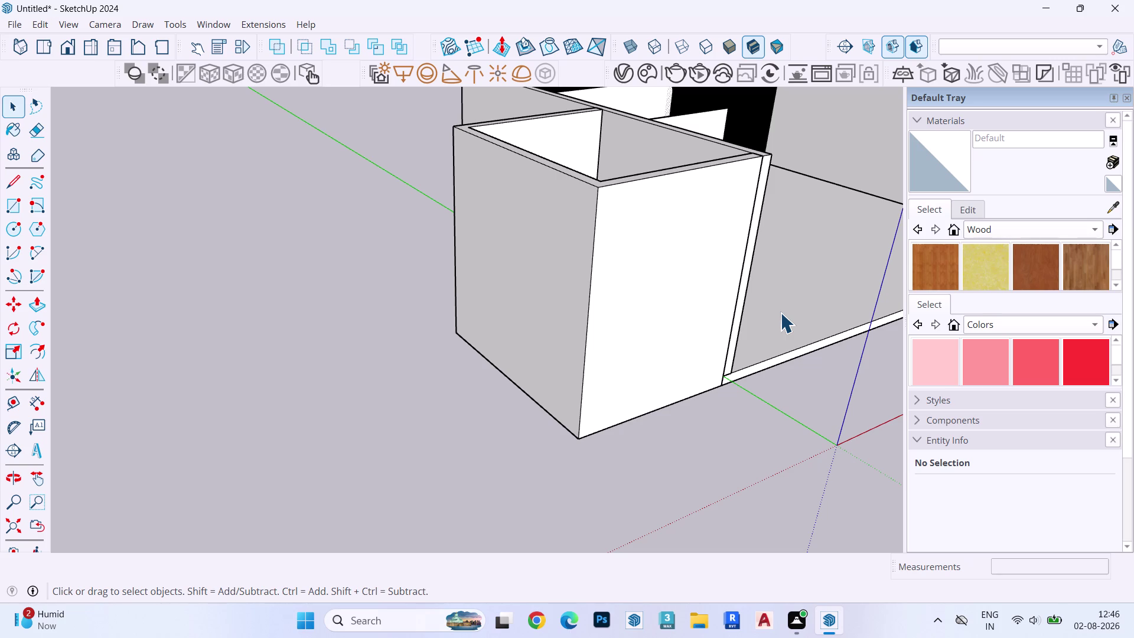
Draw a rectangle across the top of the small side room.
scroll(up, 3)
scroll(down, 3)
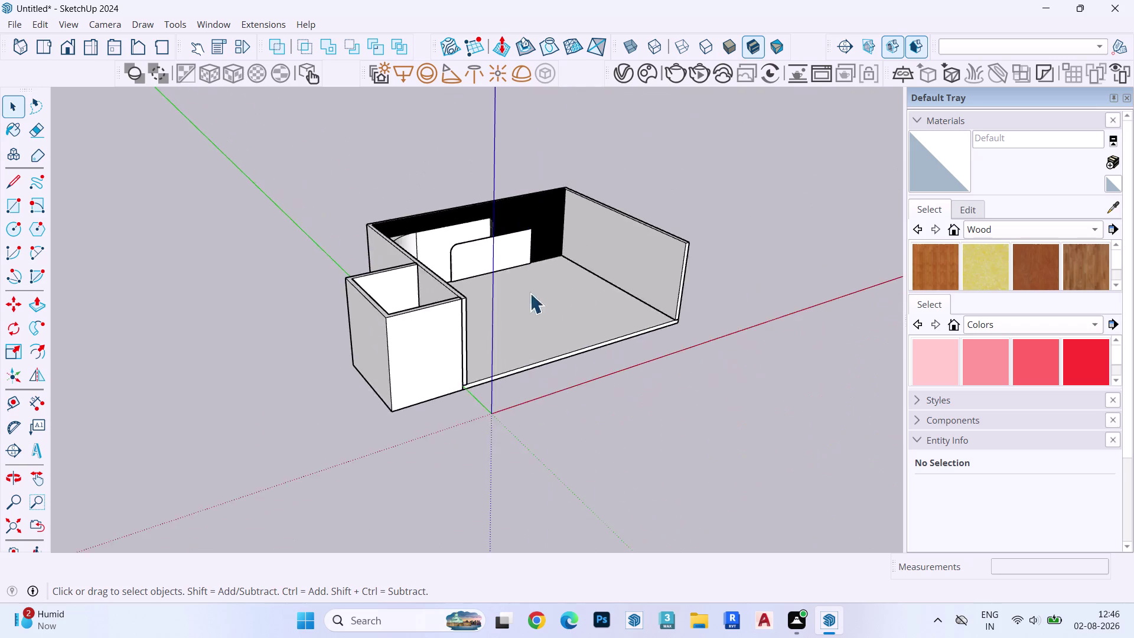
middle_drag(534, 292, 283, 372)
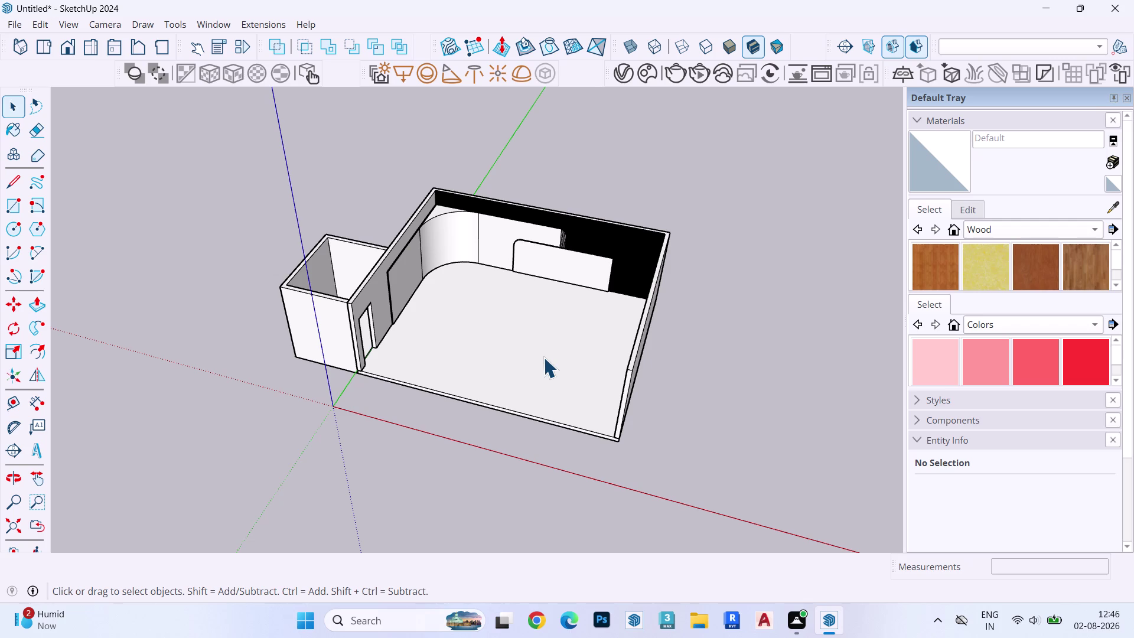
scroll(up, 3)
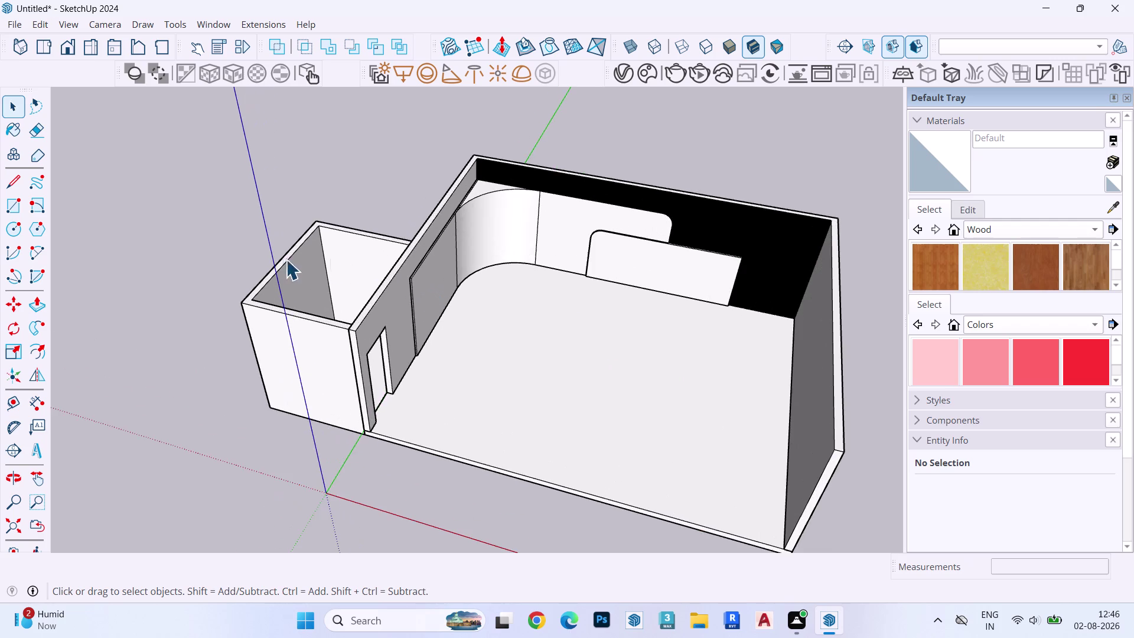
middle_drag(332, 310, 556, 637)
scroll(up, 3)
key(r)
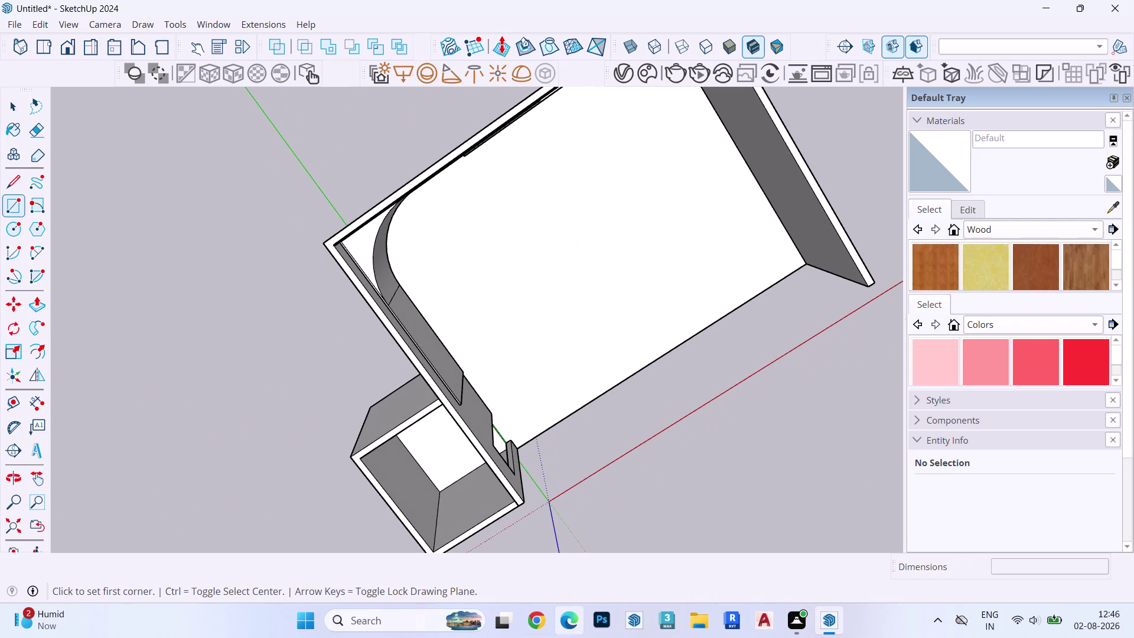
scroll(up, 3)
click(379, 463)
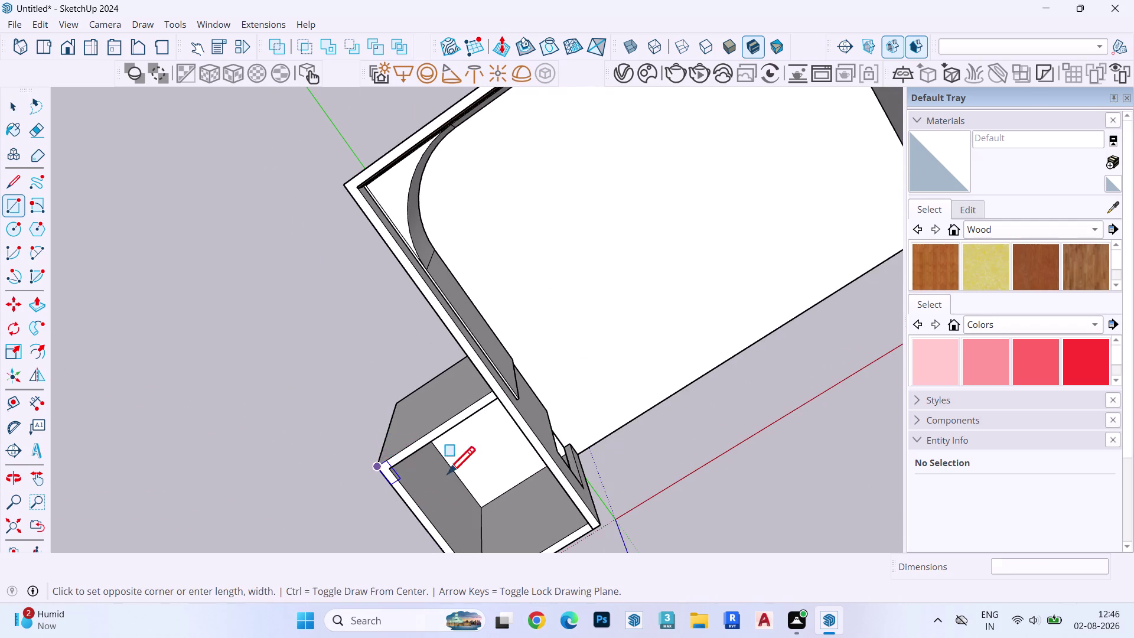
middle_drag(577, 489, 167, 53)
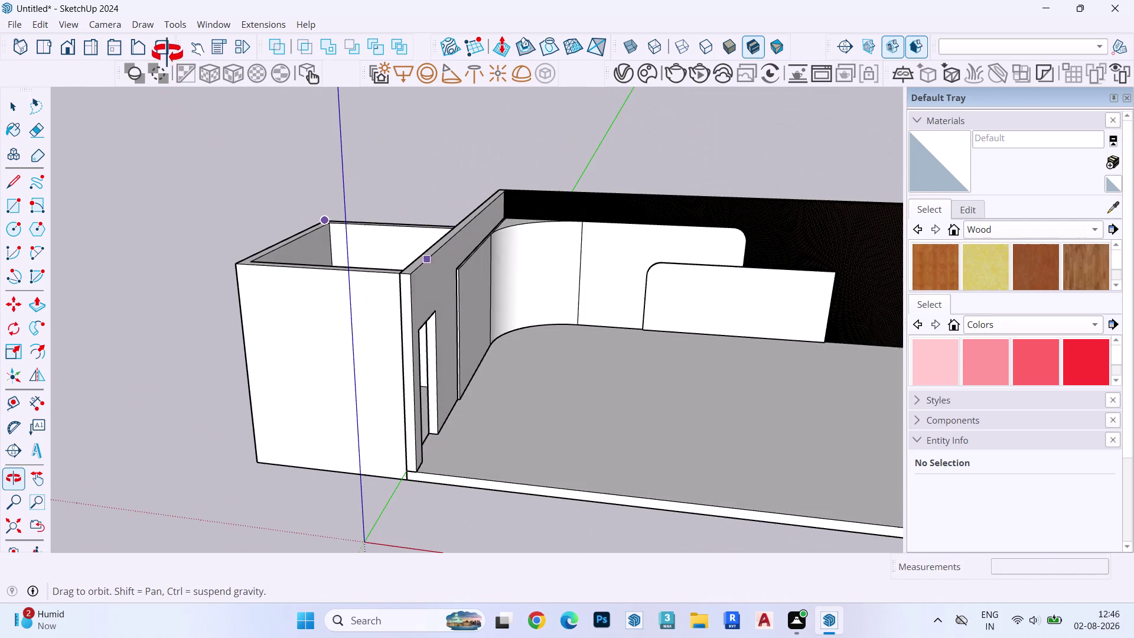
middle_drag(167, 53, 167, 55)
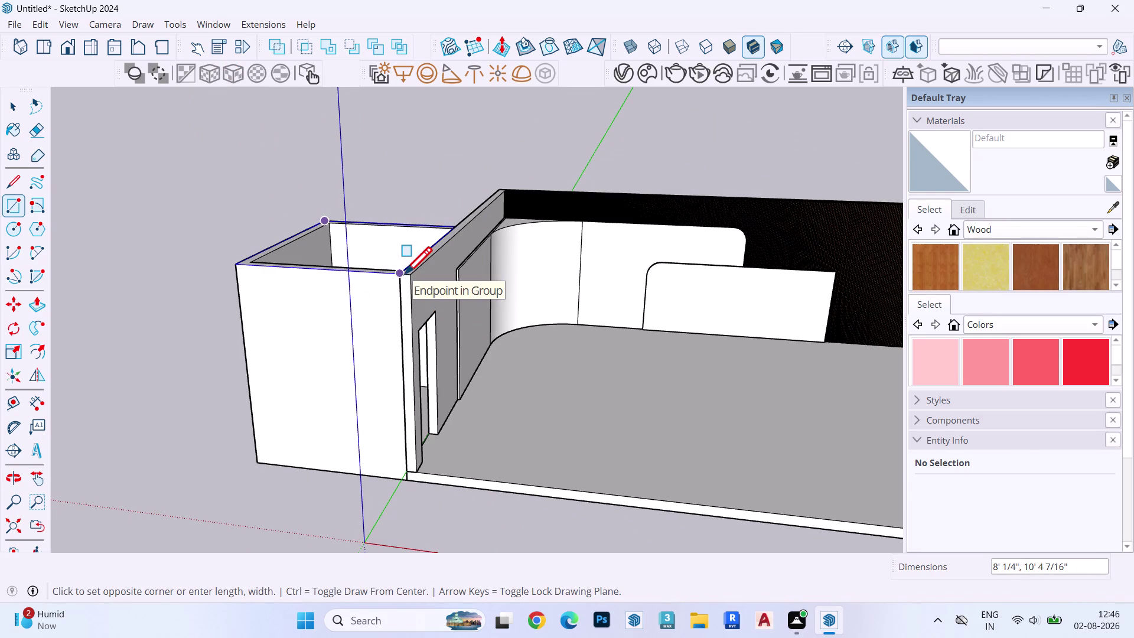
click(404, 273)
Push/Pull the rectangle up 6" into a solid slab.
key(space)
double_click(339, 244)
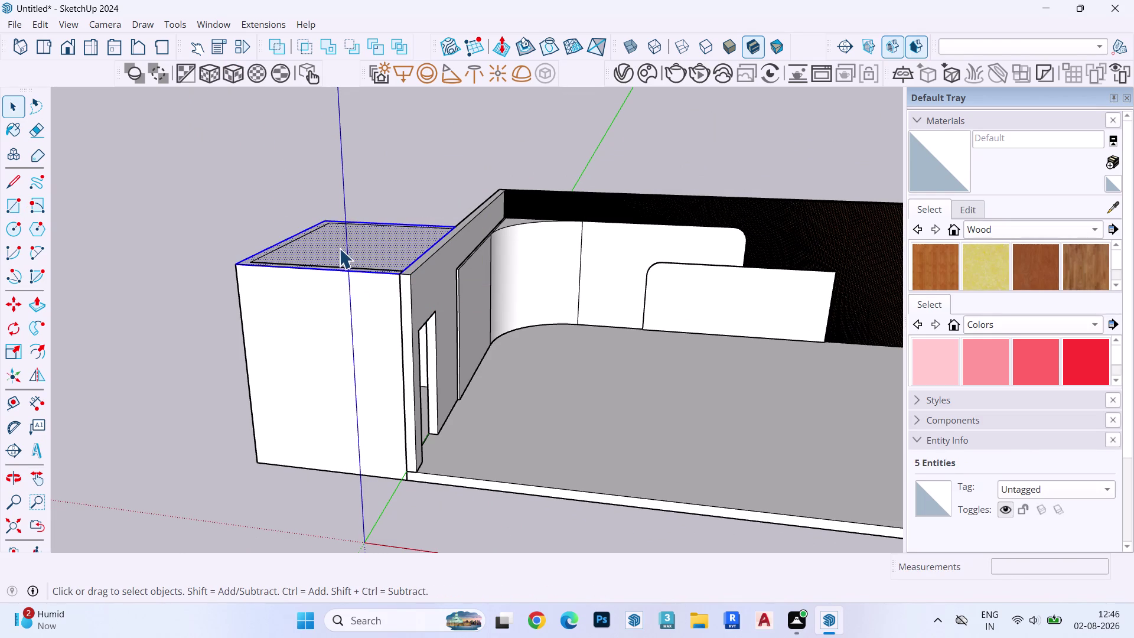
key(n)
double_click(339, 249)
key(p)
click(339, 249)
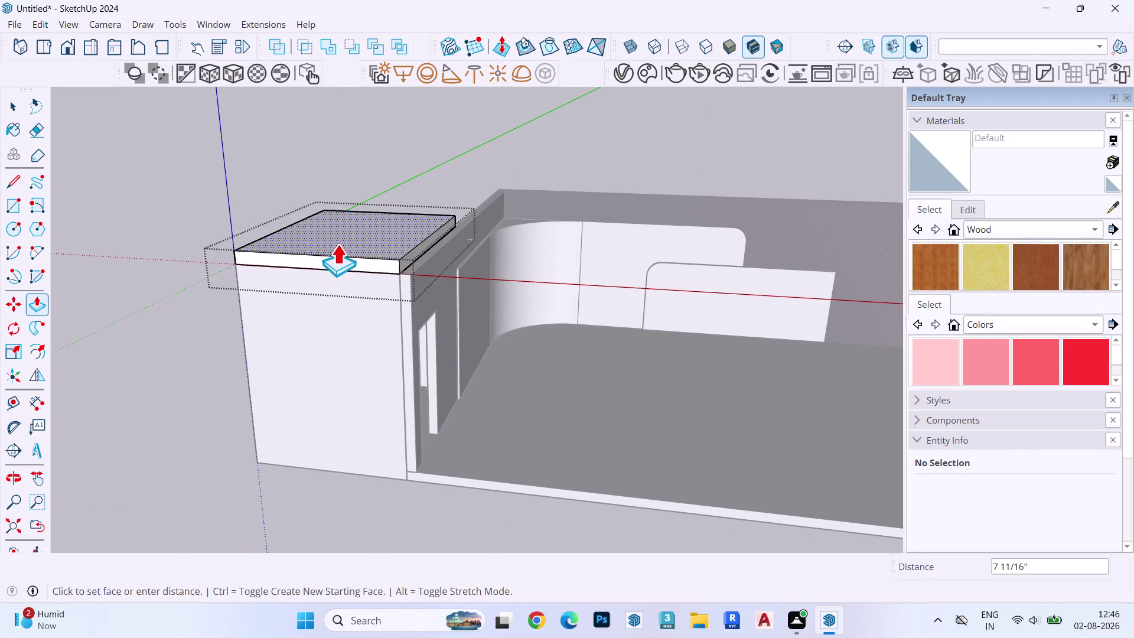
text(6")
key(Return)
key(space)
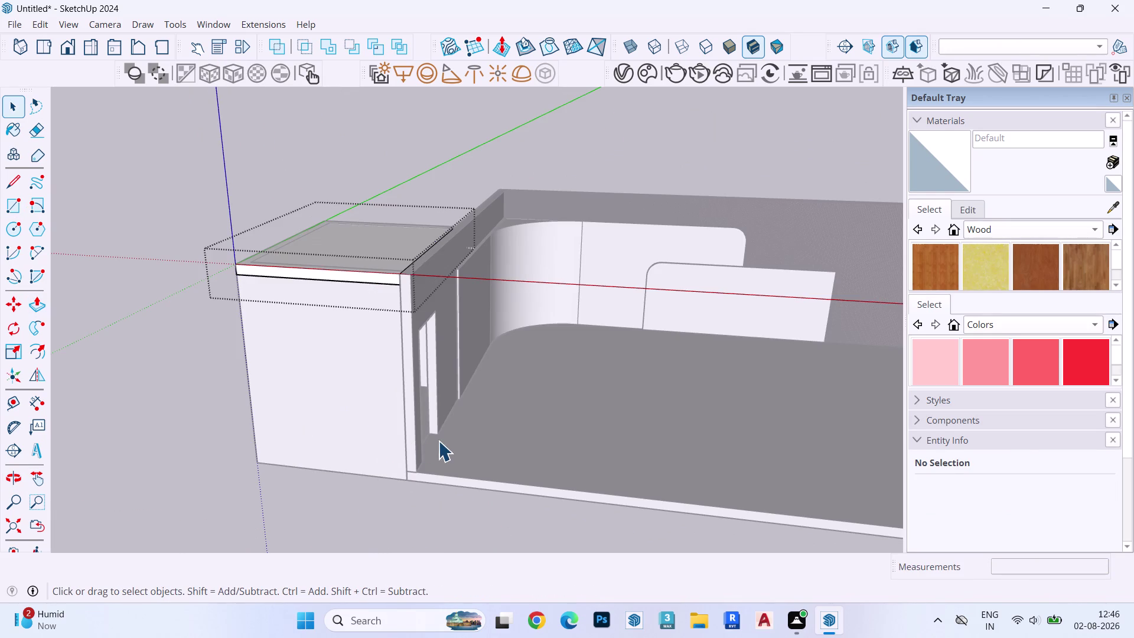
key(Escape)
Inspect the new slab up close, undo the last change and group the slab.
scroll(down, 3)
middle_drag(505, 365, 516, 513)
scroll(up, 3)
scroll(down, 3)
scroll(up, 3)
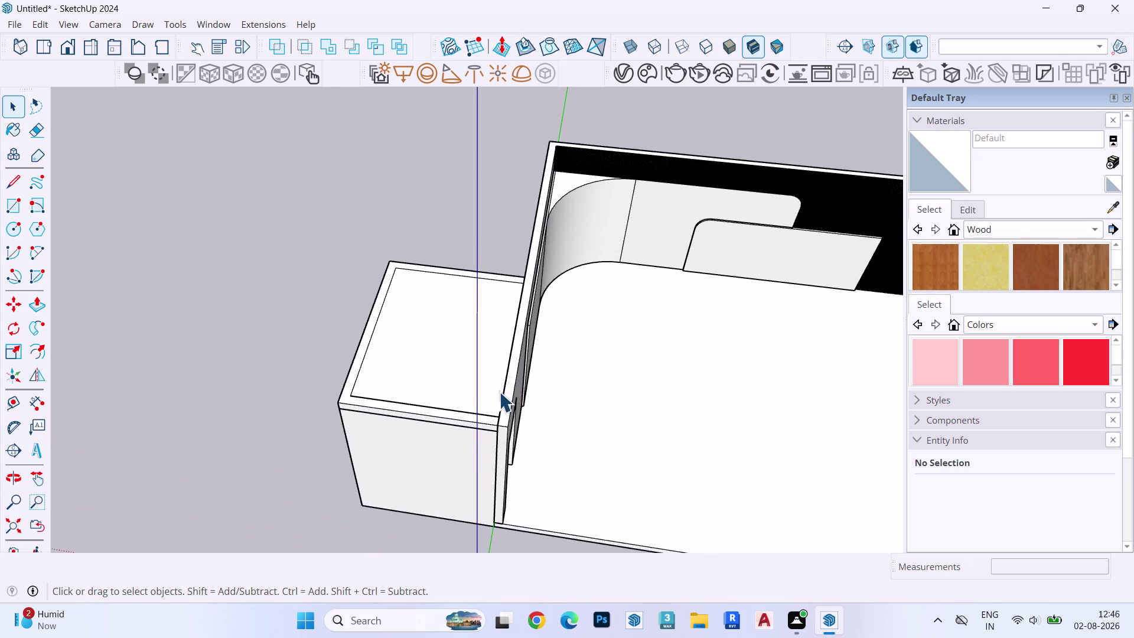
scroll(up, 3)
middle_drag(482, 424, 321, 268)
scroll(up, 3)
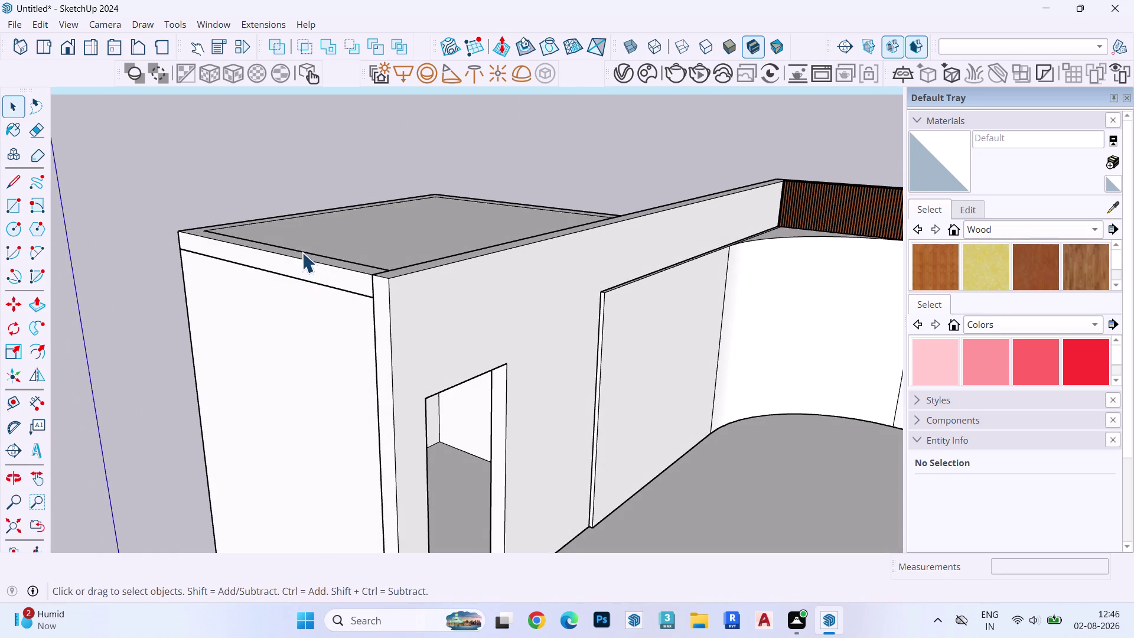
key(ctrl+z)
key(Escape)
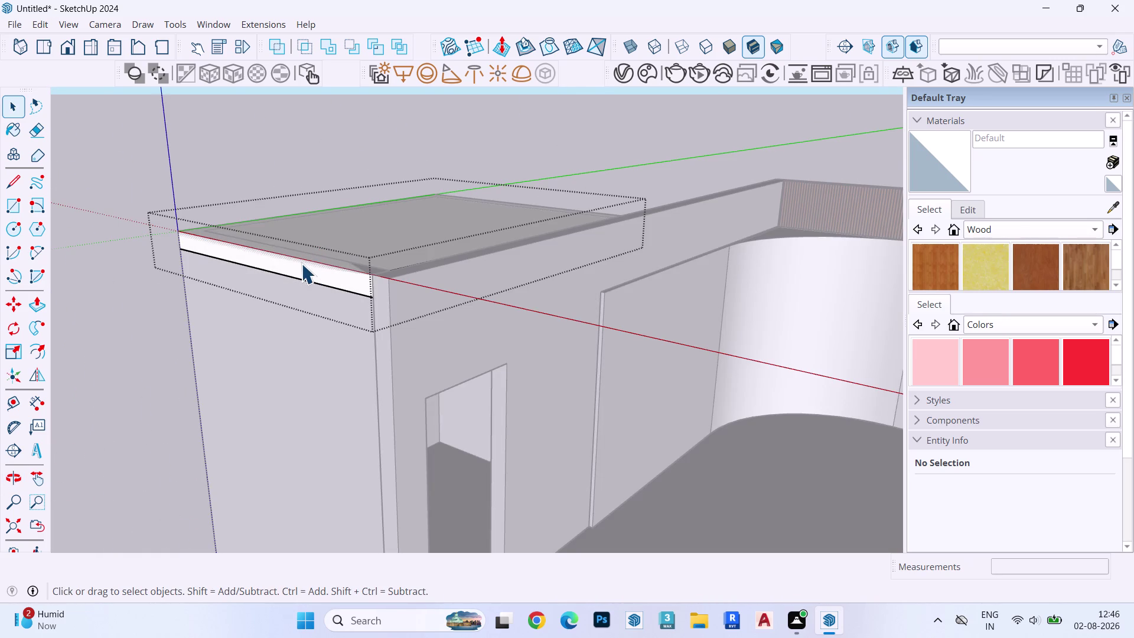
Move the slab group along a locked direction into its new position.
key(space)
click(302, 263)
key(m)
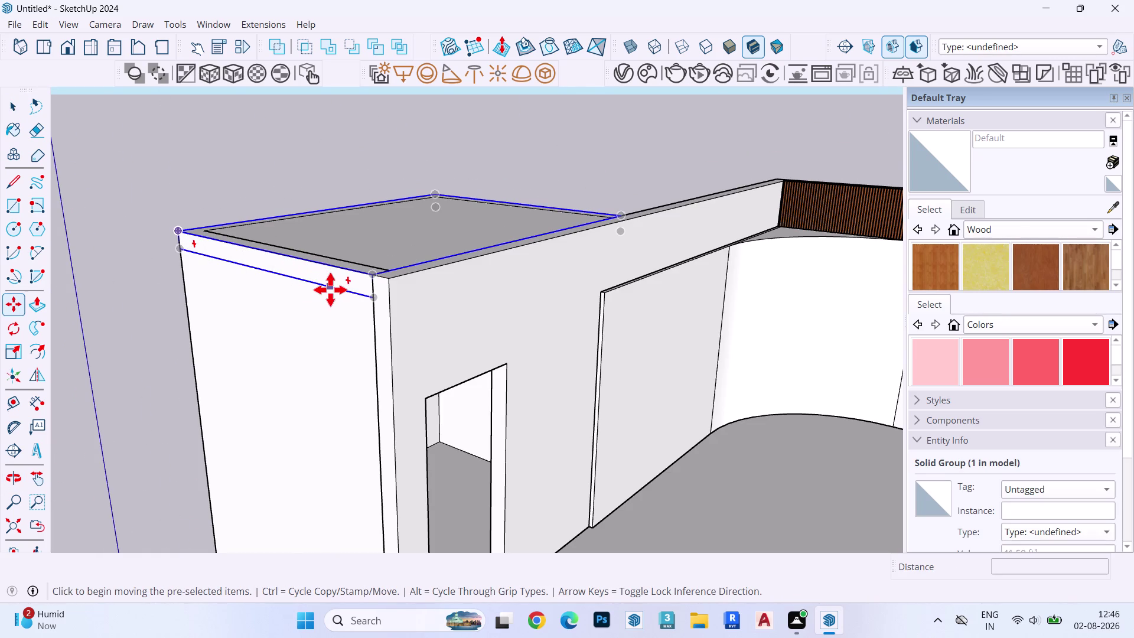
click(330, 289)
key(Up)
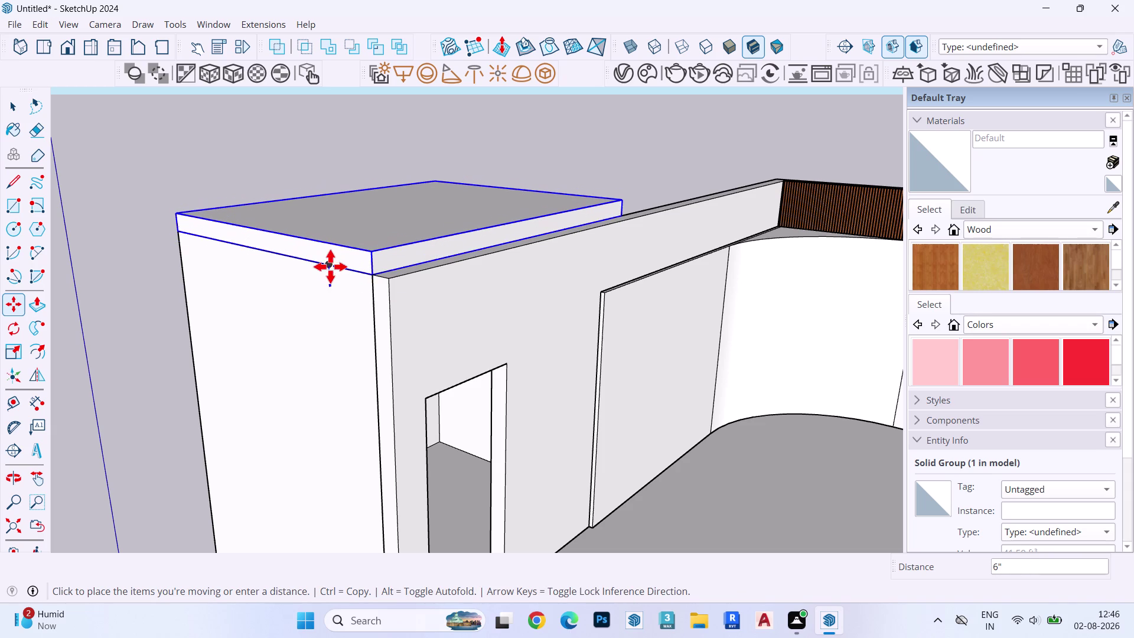
click(331, 268)
key(space)
click(410, 255)
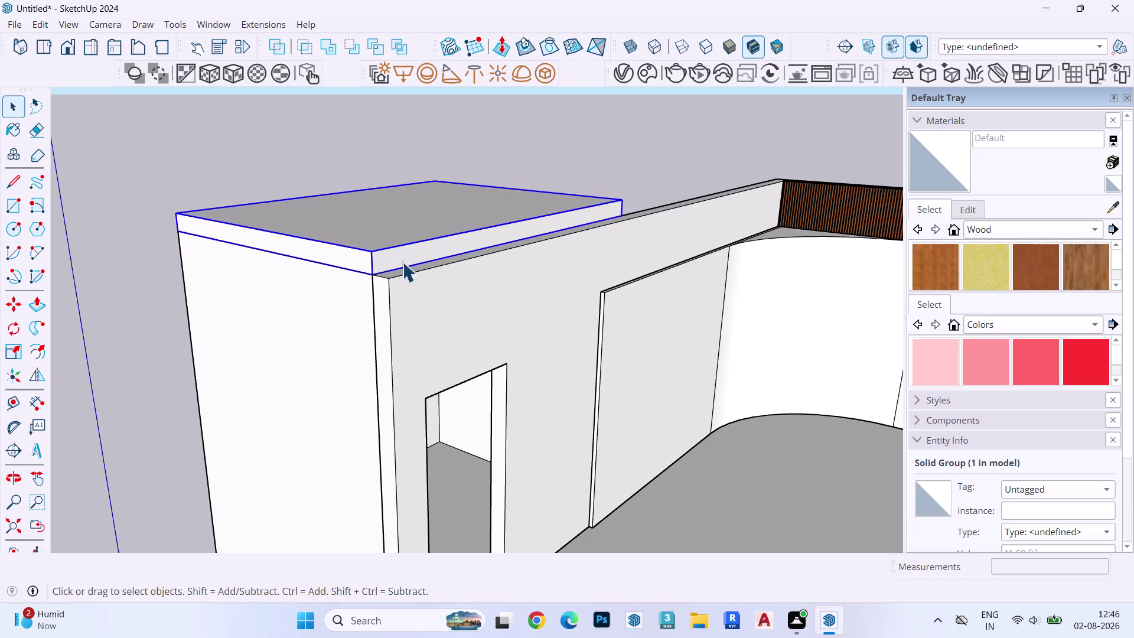
middle_drag(388, 283, 417, 473)
Draw a rectangle across the top of the main bedroom.
key(r)
scroll(up, 3)
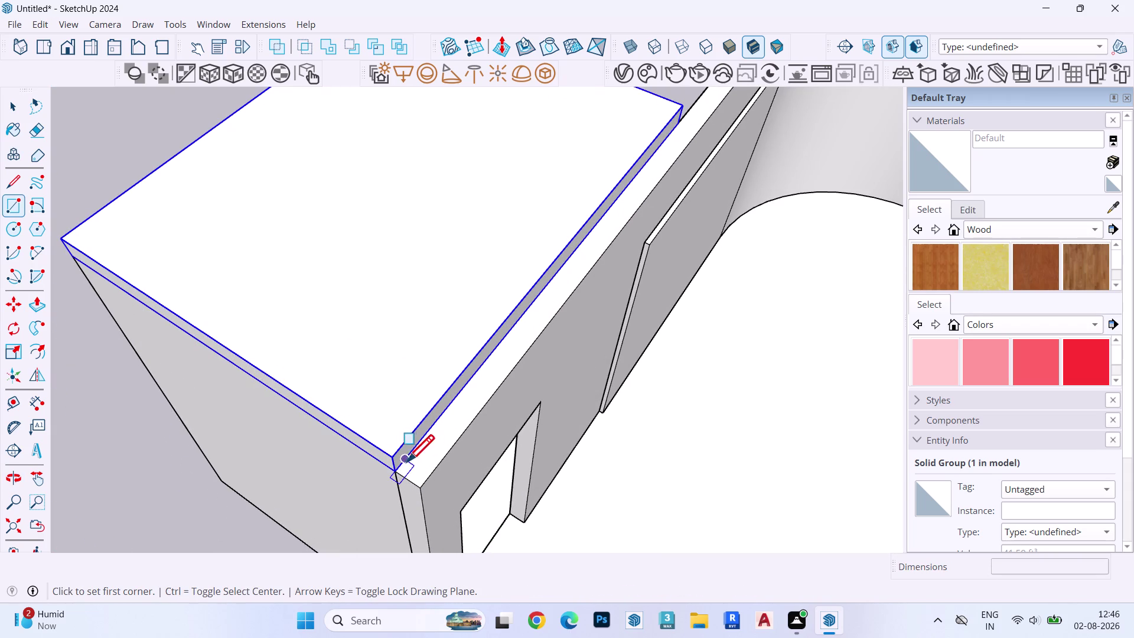
click(399, 466)
scroll(down, 3)
scroll(up, 3)
scroll(down, 3)
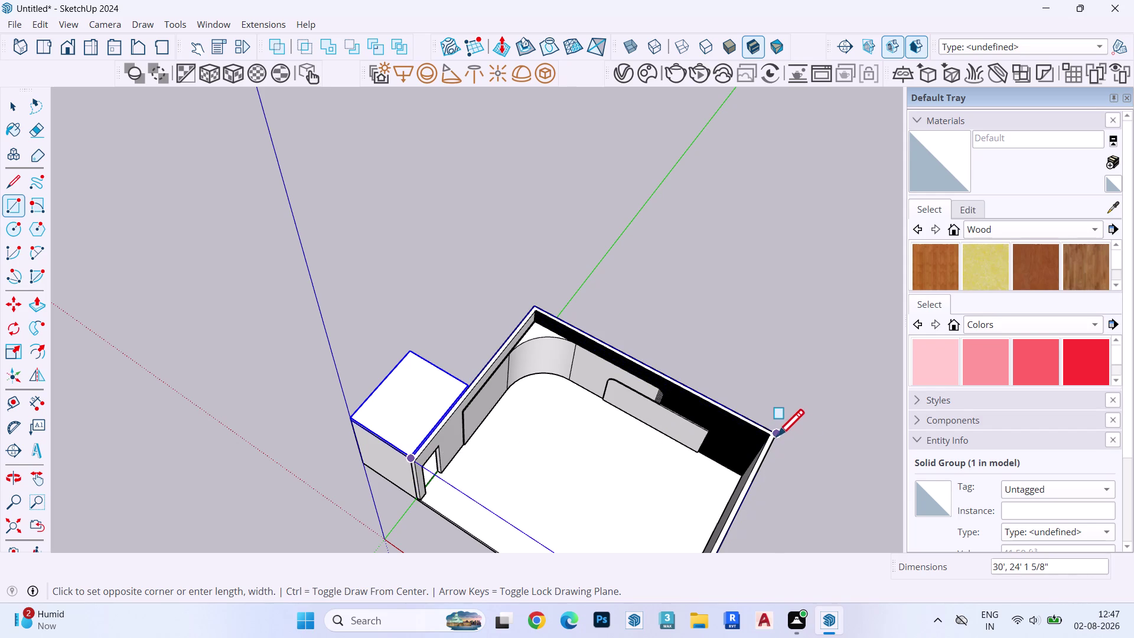
click(776, 434)
Push/Pull the rectangle into a thin roof slab.
key(space)
double_click(657, 450)
key(p)
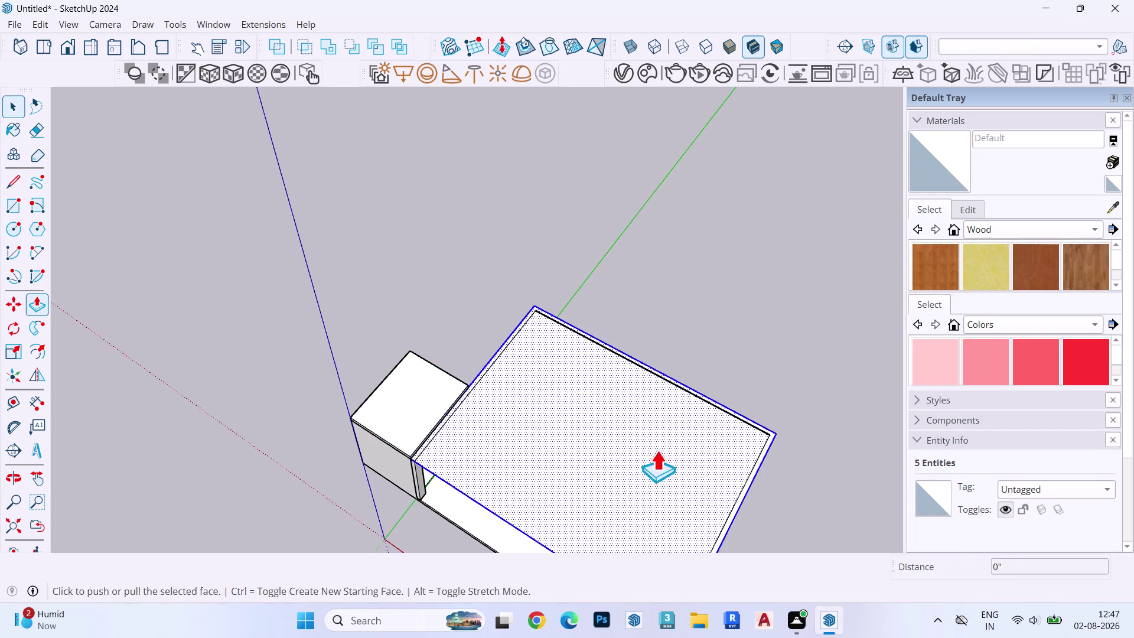
click(656, 450)
click(386, 429)
key(space)
key(Escape)
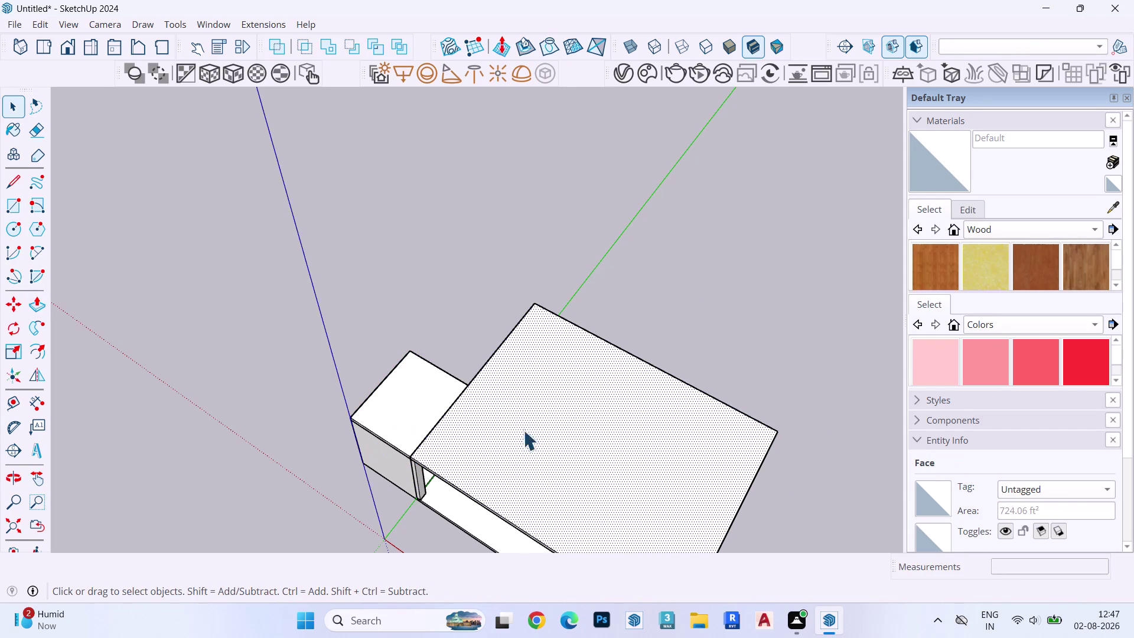
Select the entire roof slab and make it a group.
triple_click(561, 430)
triple_click(562, 429)
click(562, 430)
key(n)
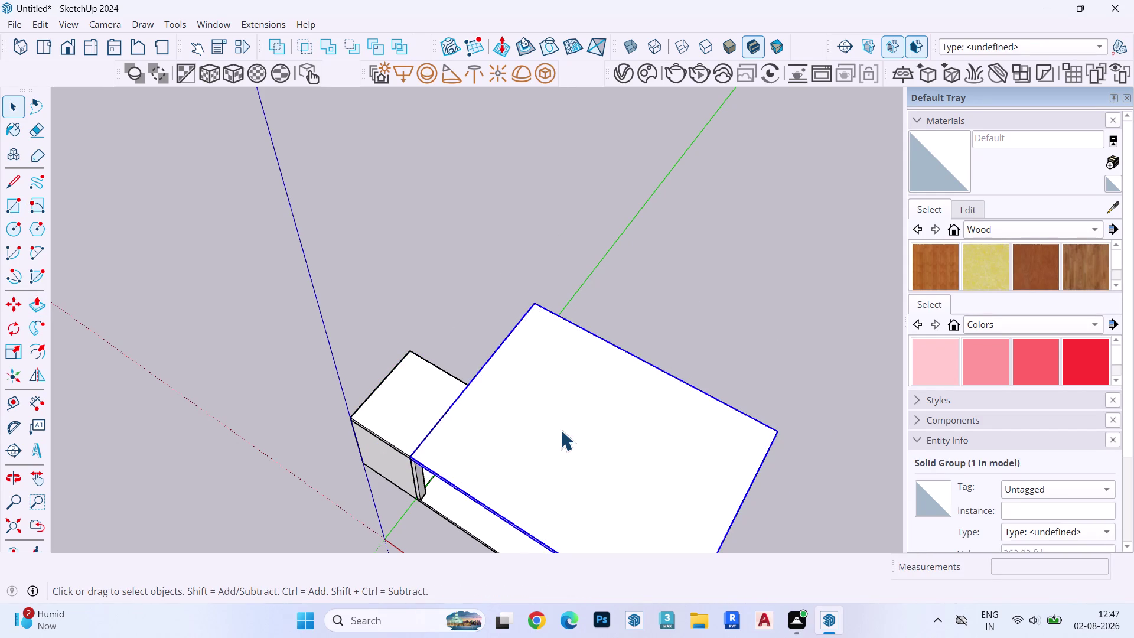
key(Escape)
Orbit around the roofed room to inspect it from the front and below.
middle_drag(559, 428, 690, 161)
key(Escape)
scroll(up, 3)
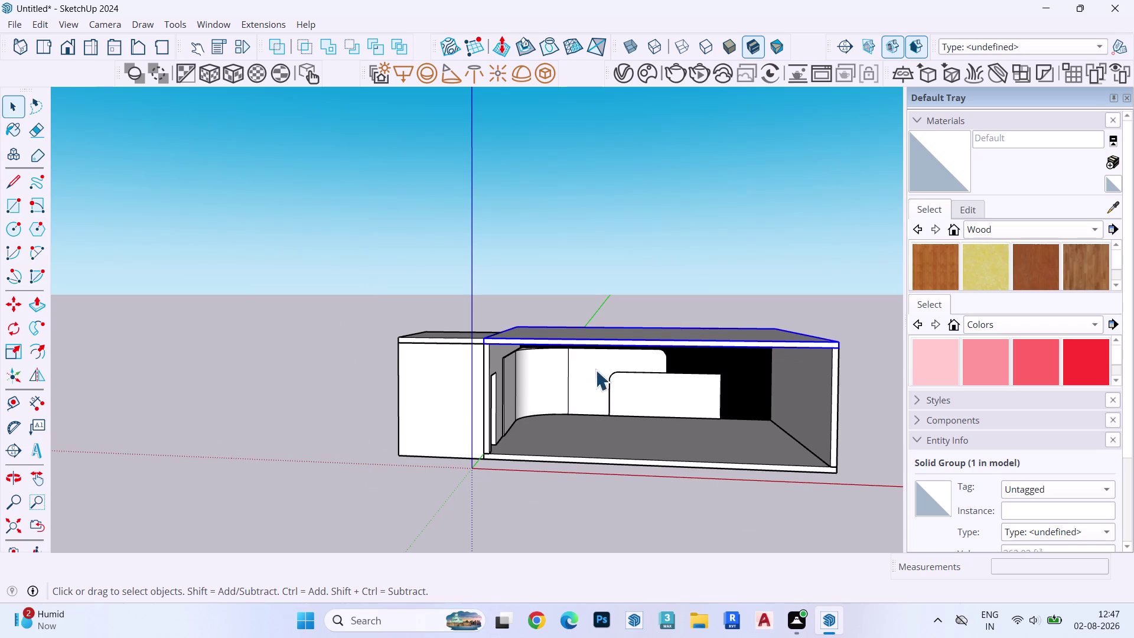
scroll(up, 3)
scroll(up, 3)
middle_drag(637, 363, 342, 406)
scroll(up, 3)
middle_drag(359, 430, 398, 258)
double_click(416, 136)
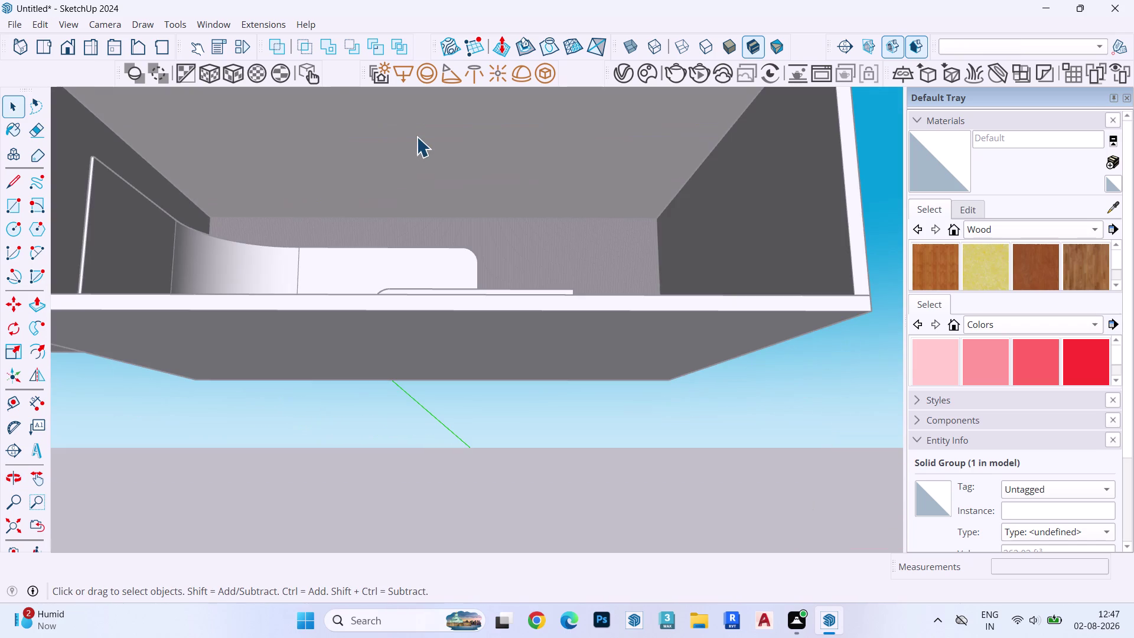
Orbit around the model and select all the main roof slab's geometry.
scroll(down, 3)
scroll(up, 3)
middle_drag(427, 291, 425, 324)
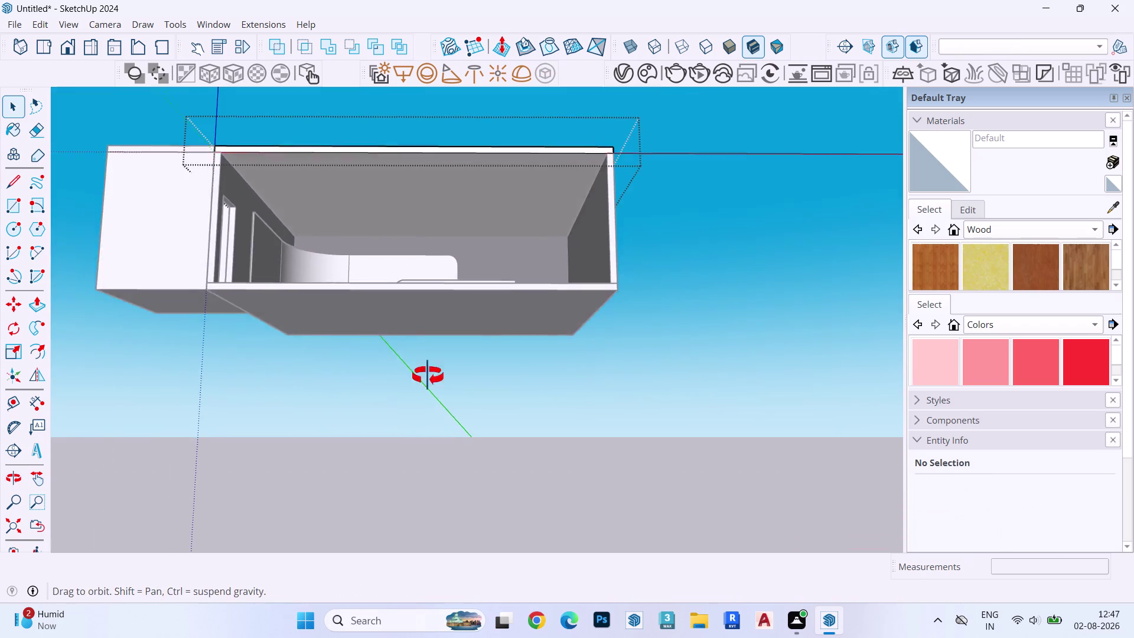
middle_drag(425, 324, 433, 527)
key(Escape)
click(404, 237)
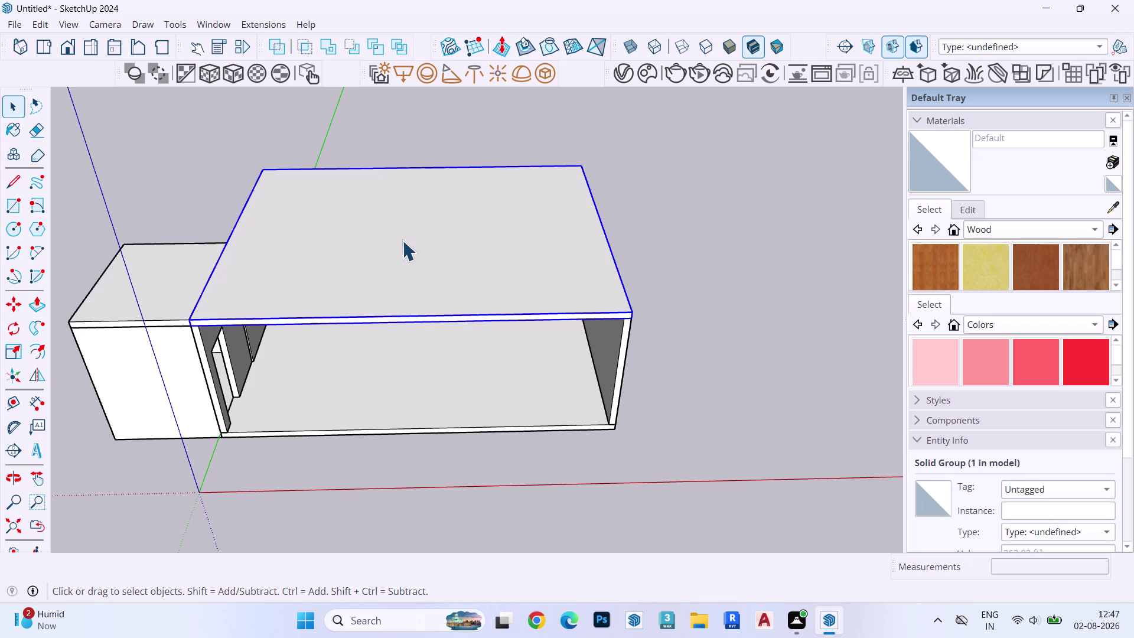
triple_click(357, 244)
key(f)
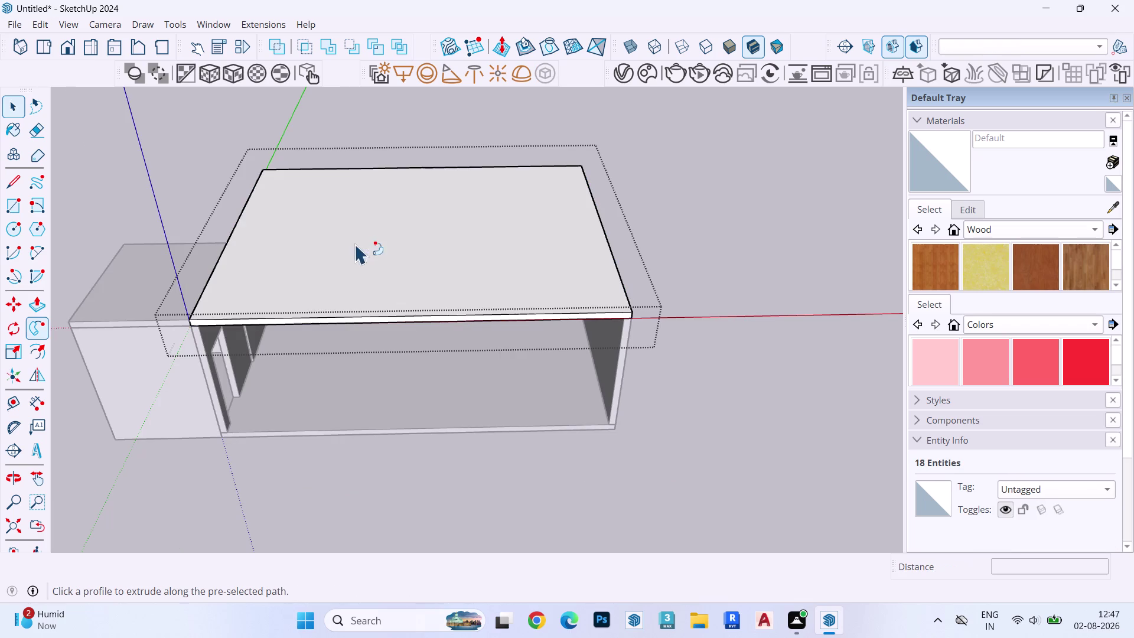
key(space)
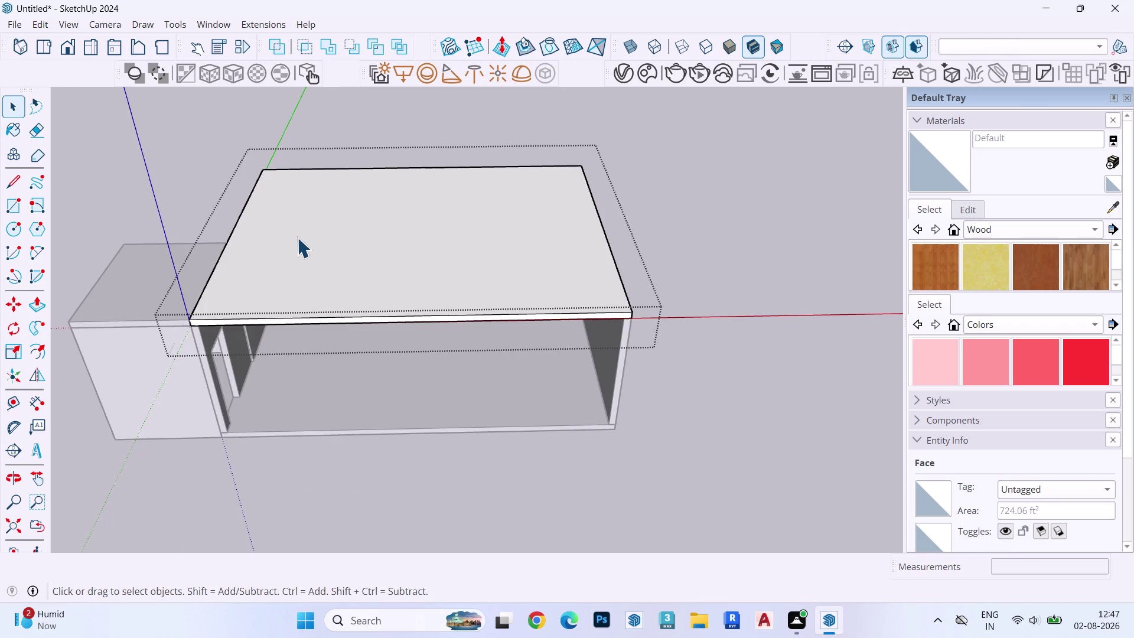
Try an Offset outline on the roof top, then cancel it.
key(o)
click(240, 224)
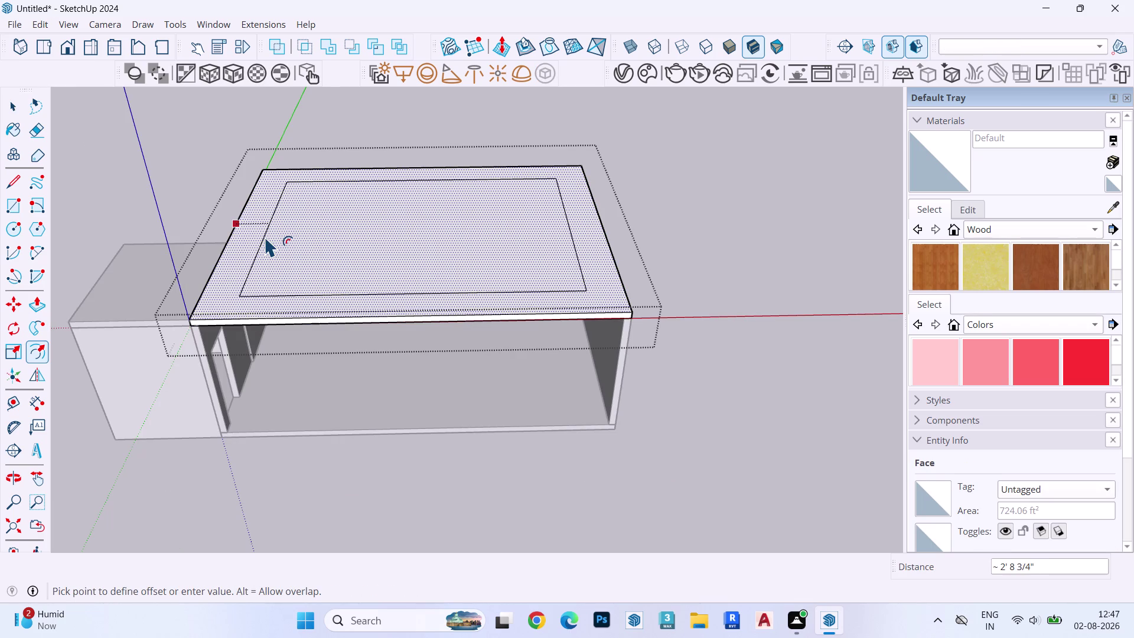
key(Escape)
text(`)
key(space)
Clear all tools, orbit to a front view, and launch Chaos Cosmos from the V-Ray toolbar.
middle_drag(421, 361, 394, 203)
key(Escape)
key(Escape)
key(Escape)
key(Escape)
key(Escape)
key(Escape)
key(Escape)
key(Escape)
key(Escape)
key(Escape)
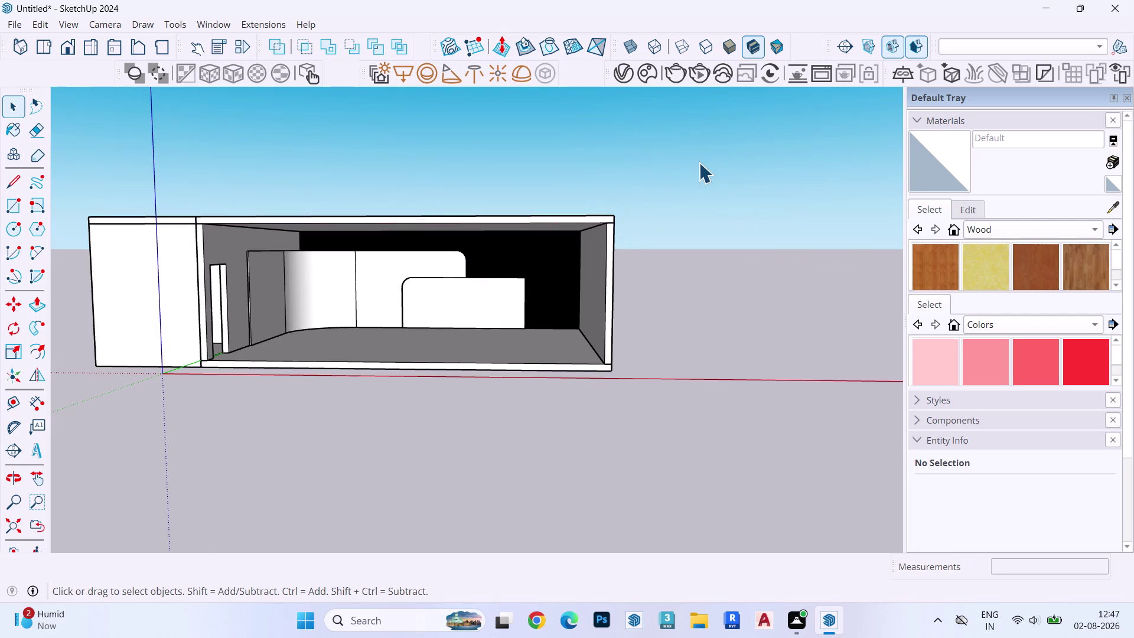
click(638, 76)
click(641, 77)
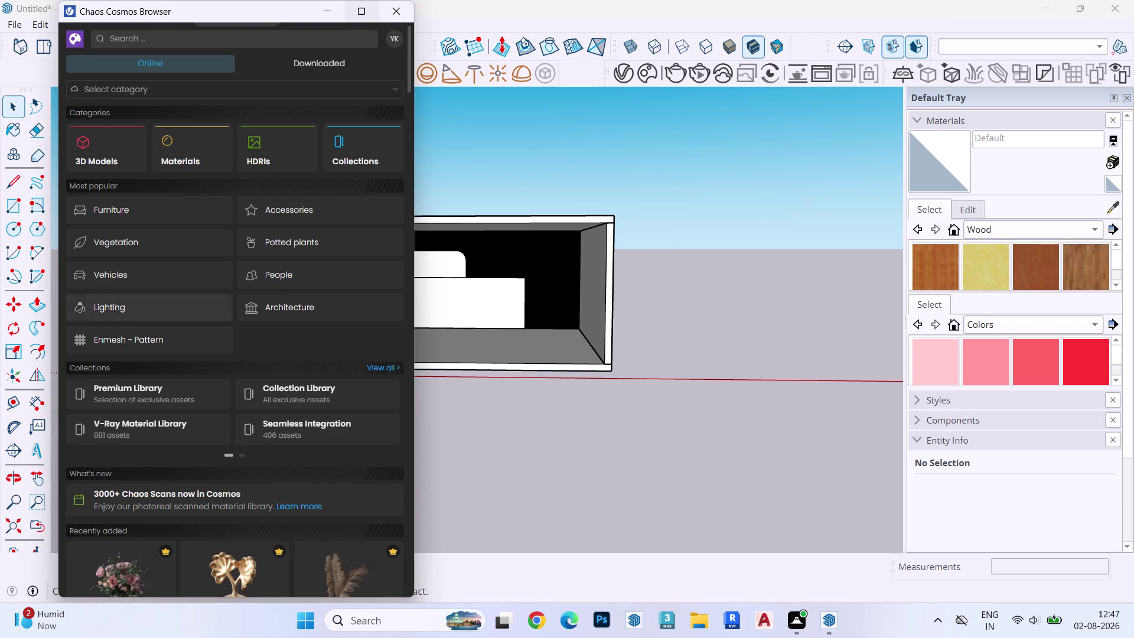
Browse through the Cosmos 3D Models category.
click(109, 155)
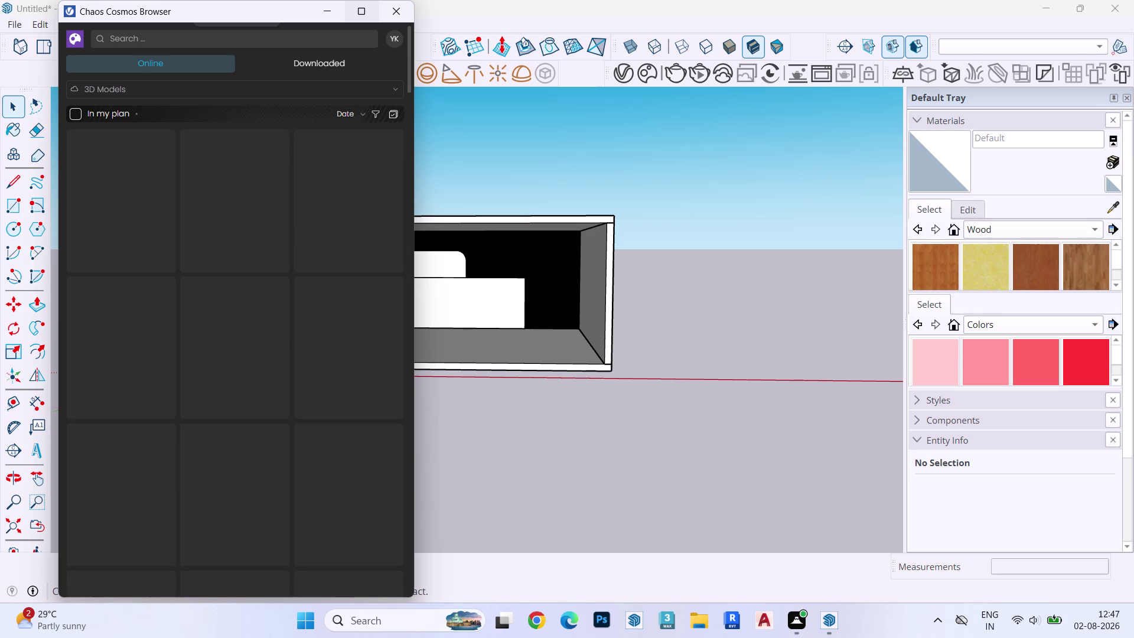
scroll(down, 3)
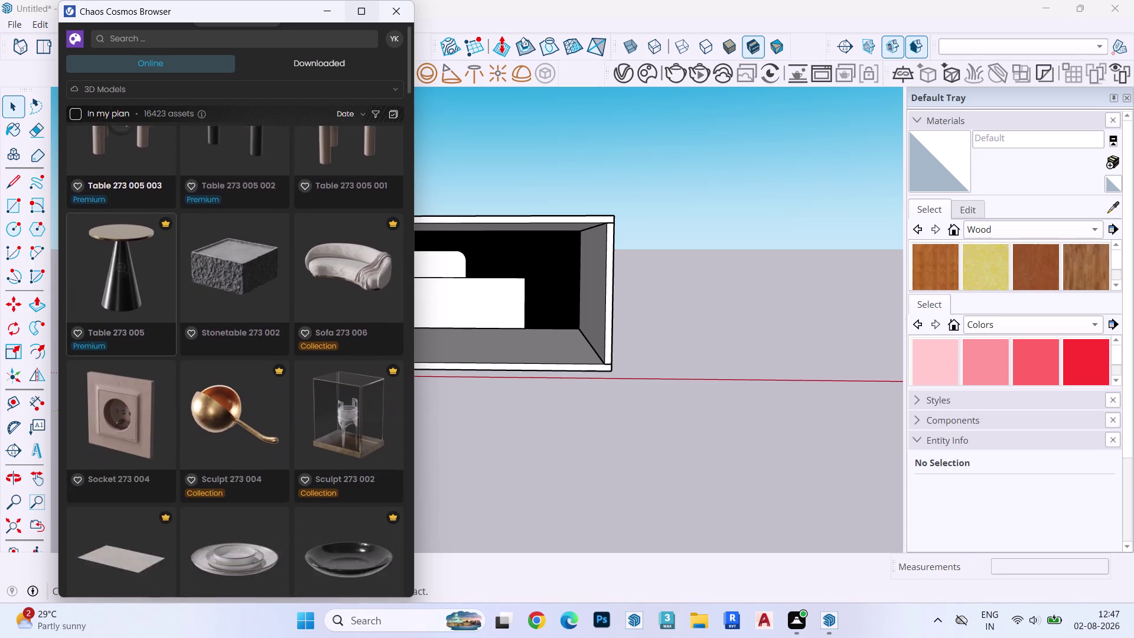
scroll(down, 3)
scroll(down, 3)
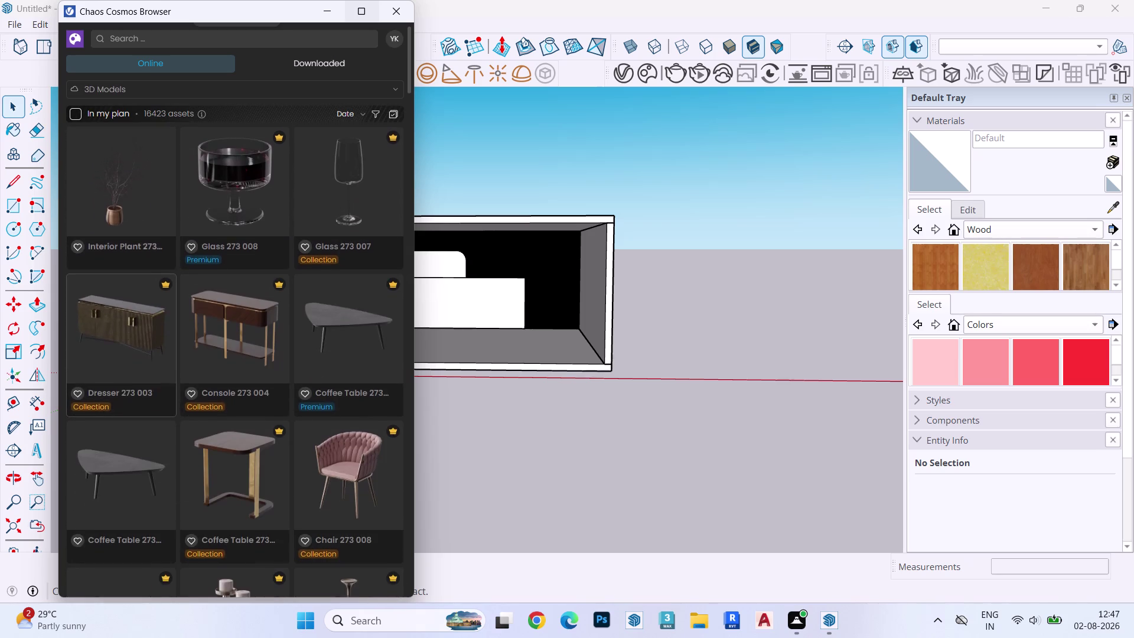
scroll(down, 3)
scroll(down, 3)
scroll(down, 3)
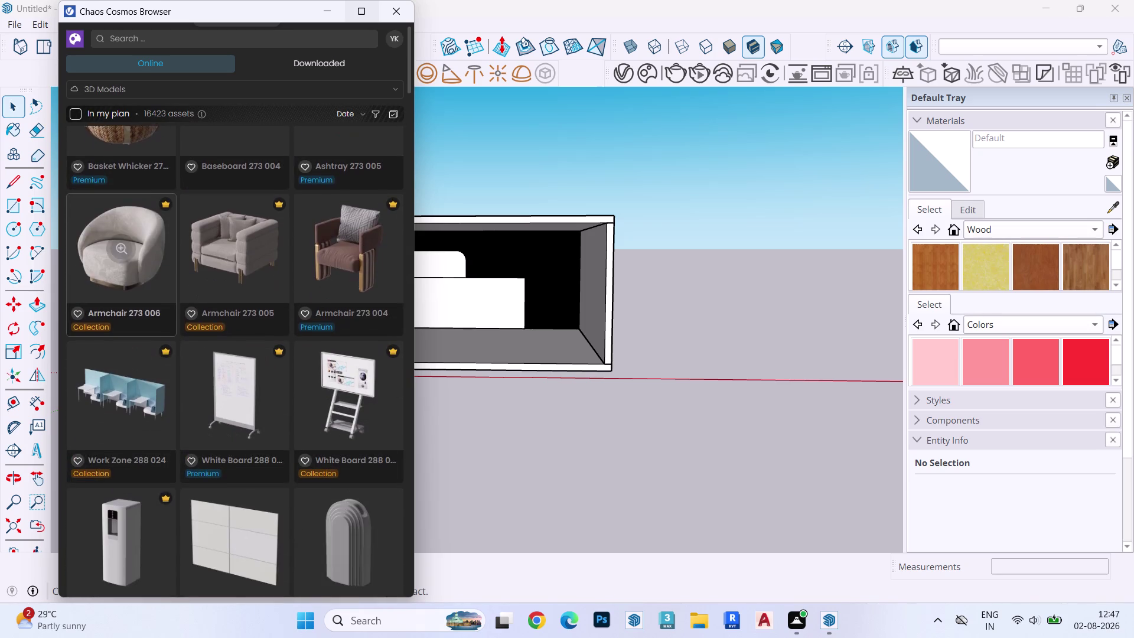
scroll(down, 3)
scroll(down, 3)
scroll(down, 3)
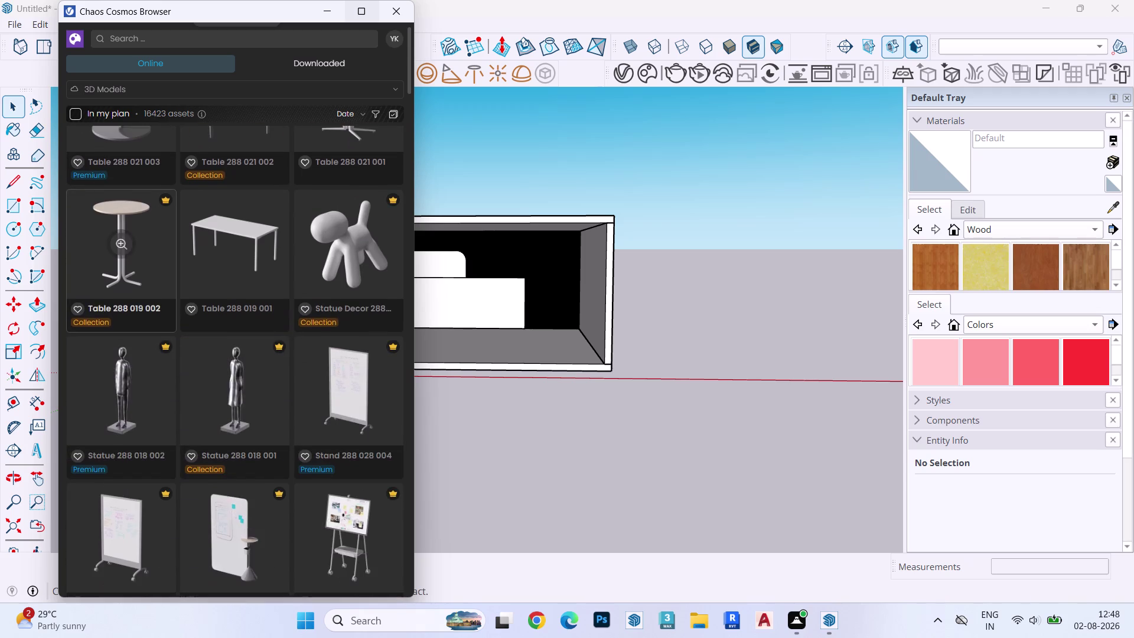
scroll(down, 3)
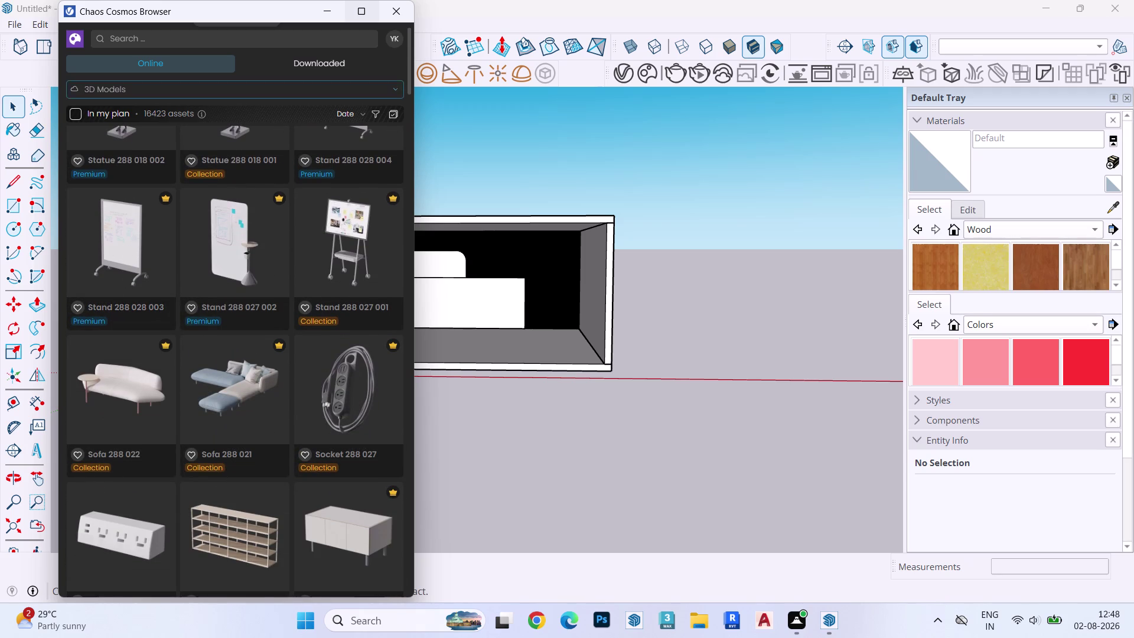
Filter Cosmos to downloaded assets under Furniture > Beds.
click(301, 55)
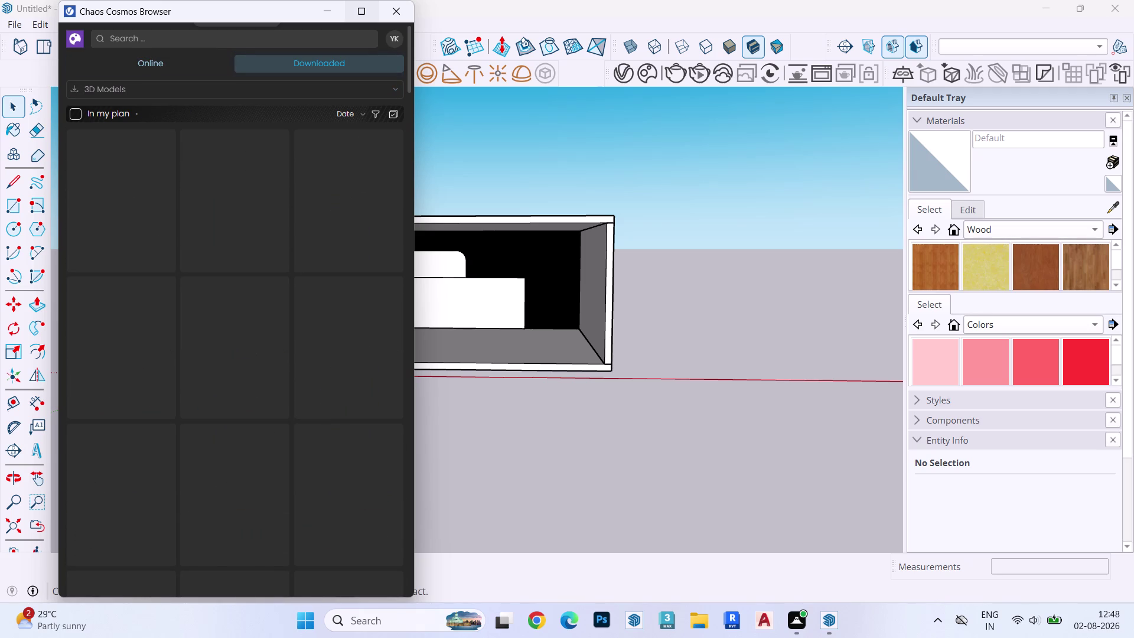
click(168, 57)
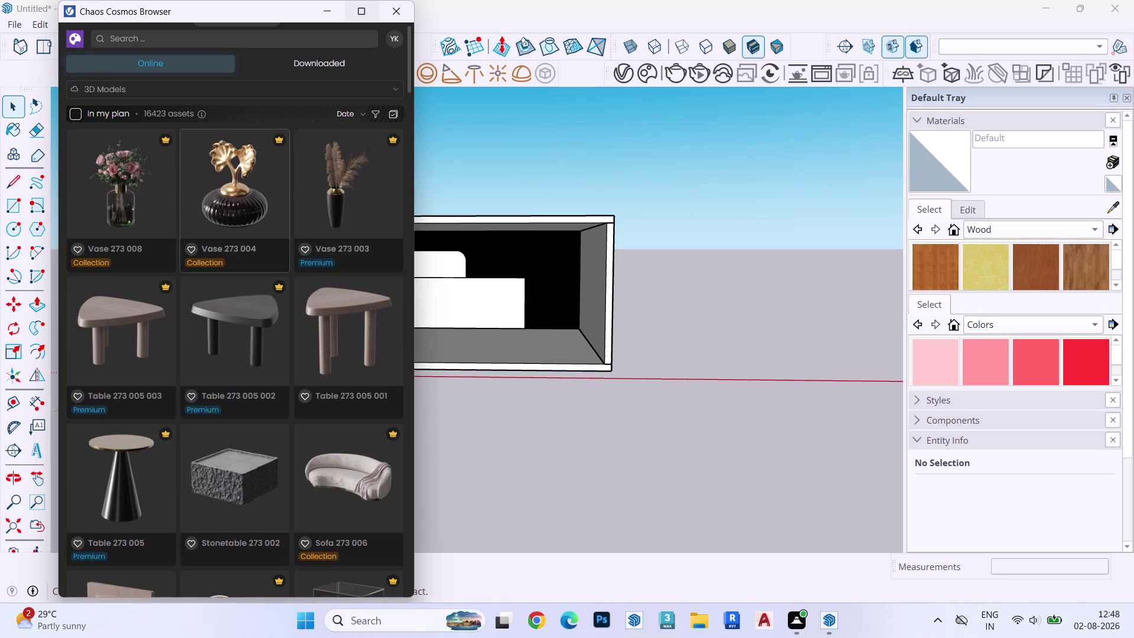
click(297, 63)
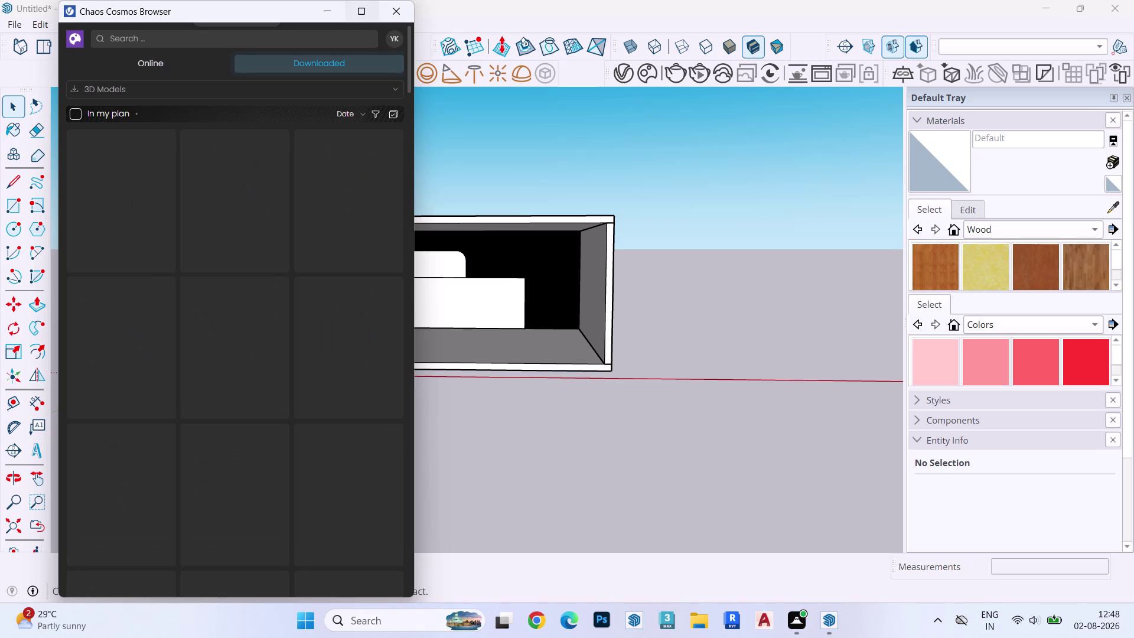
click(102, 81)
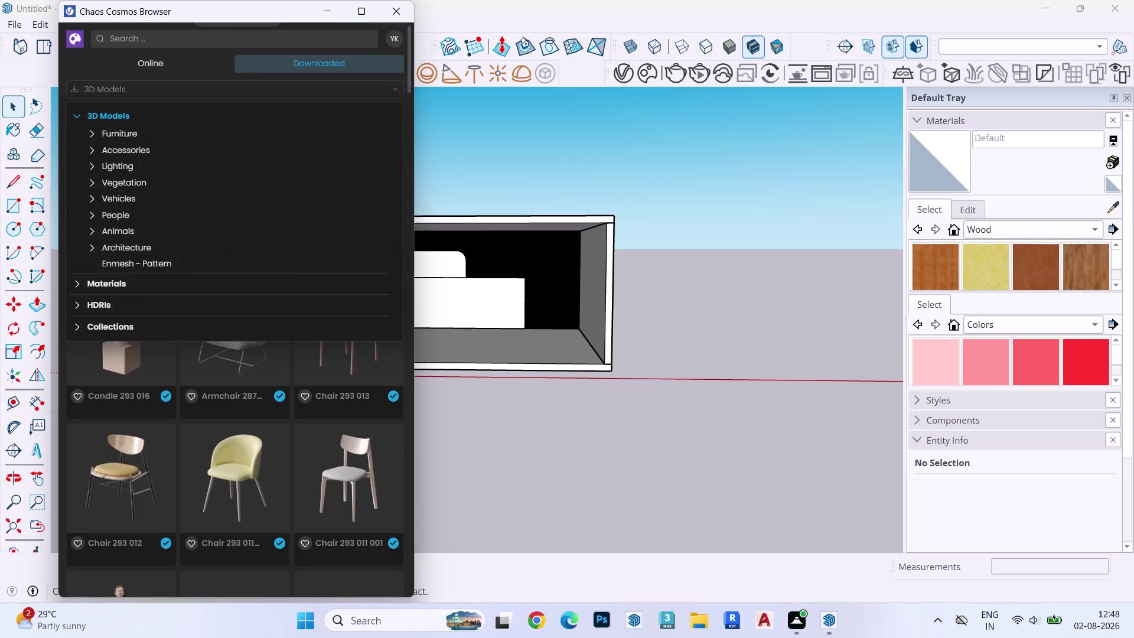
click(124, 128)
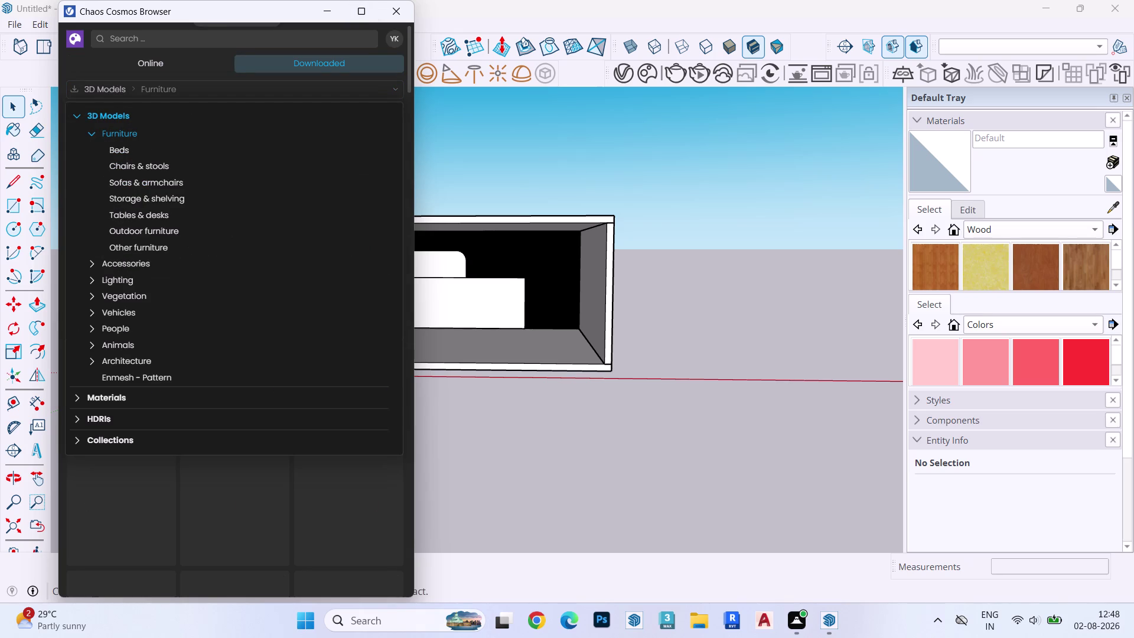
click(108, 150)
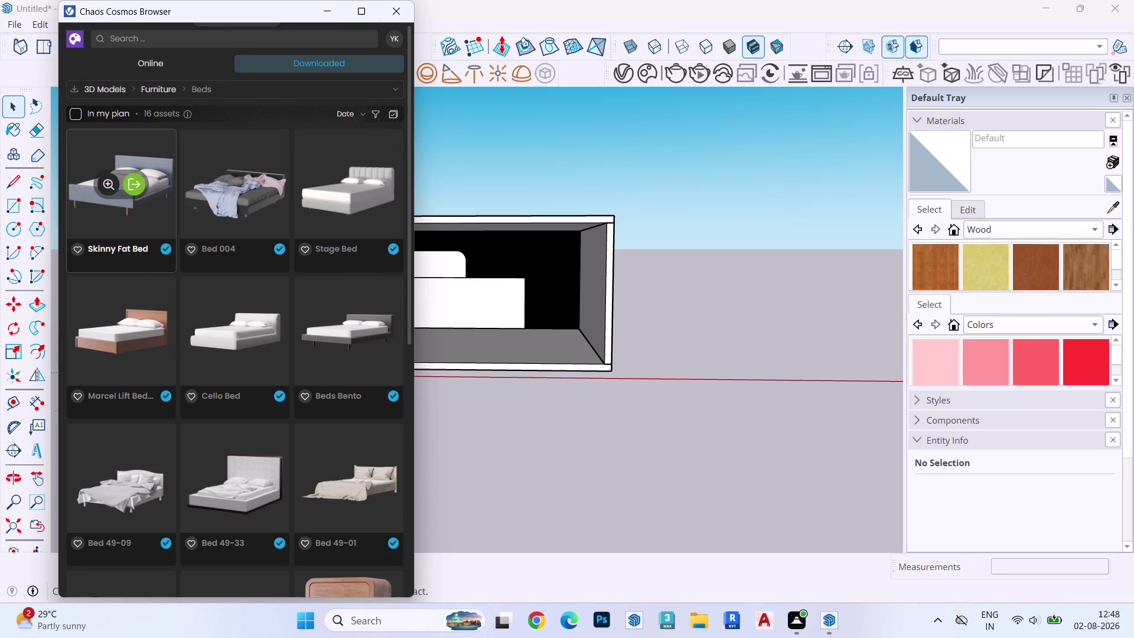
Import Bed 004 into the SketchUp model.
click(237, 189)
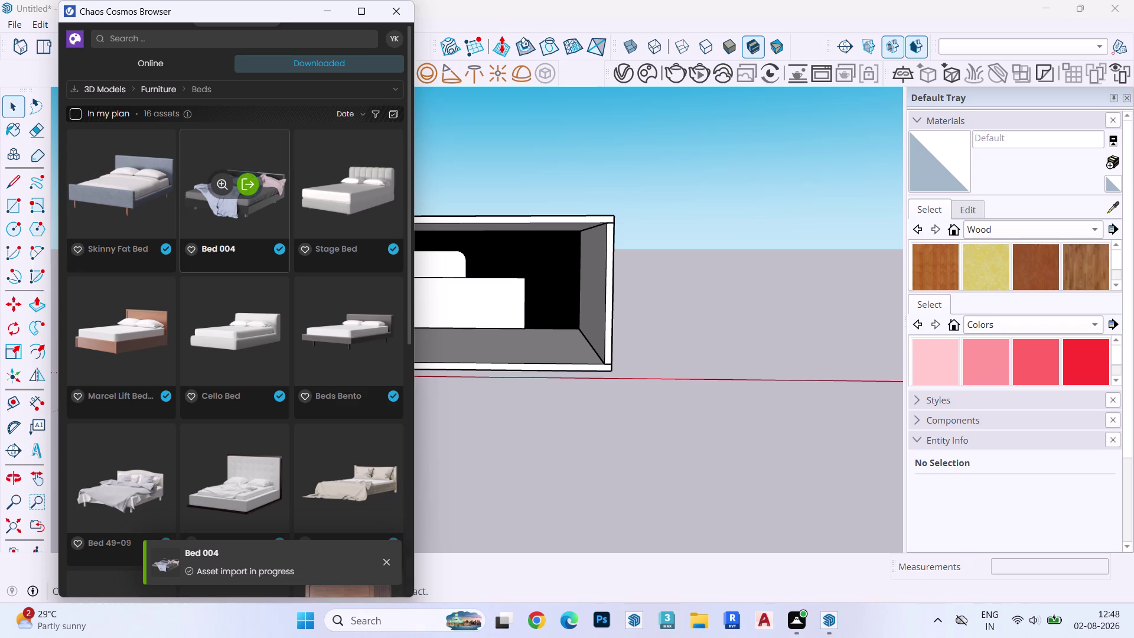
click(248, 188)
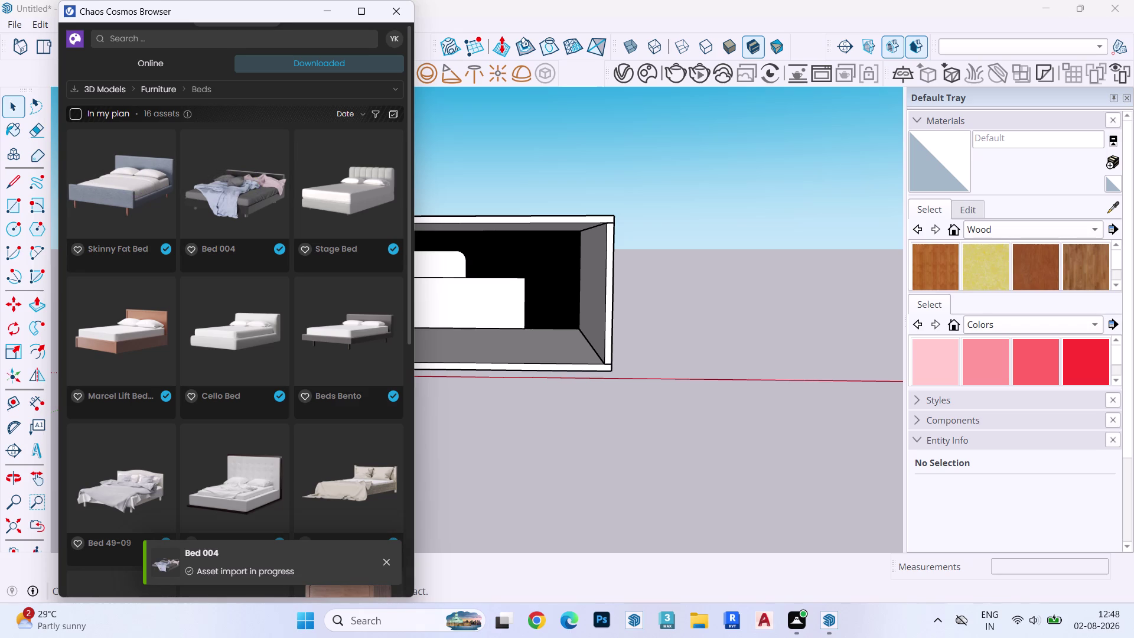
scroll(down, 3)
scroll(down, 3)
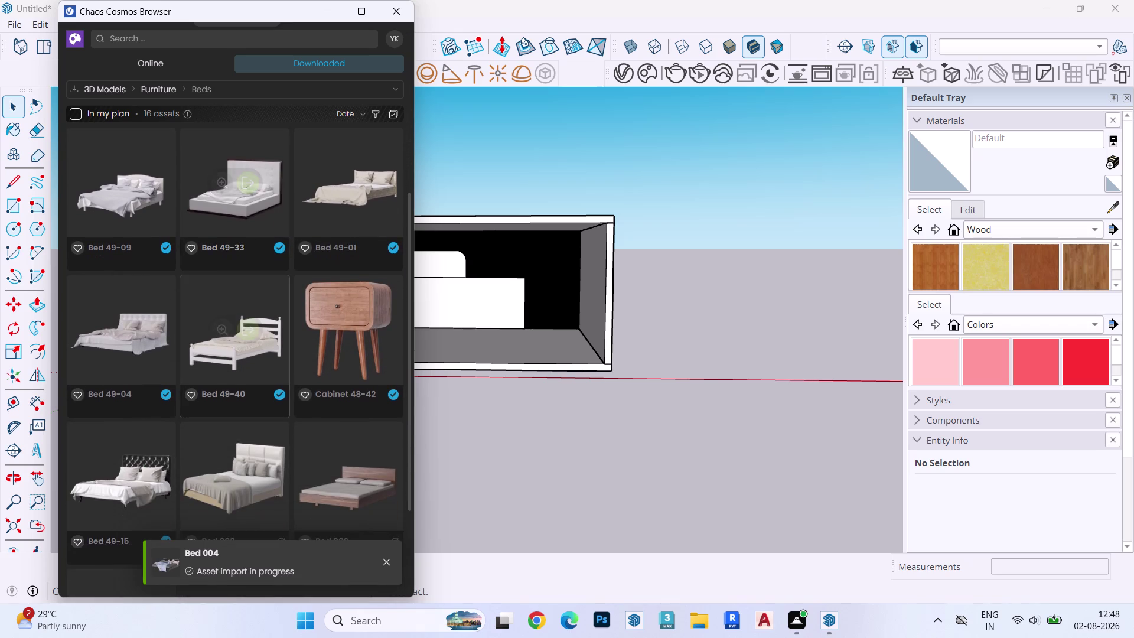
scroll(down, 3)
scroll(up, 3)
scroll(down, 3)
scroll(up, 3)
scroll(up, 3)
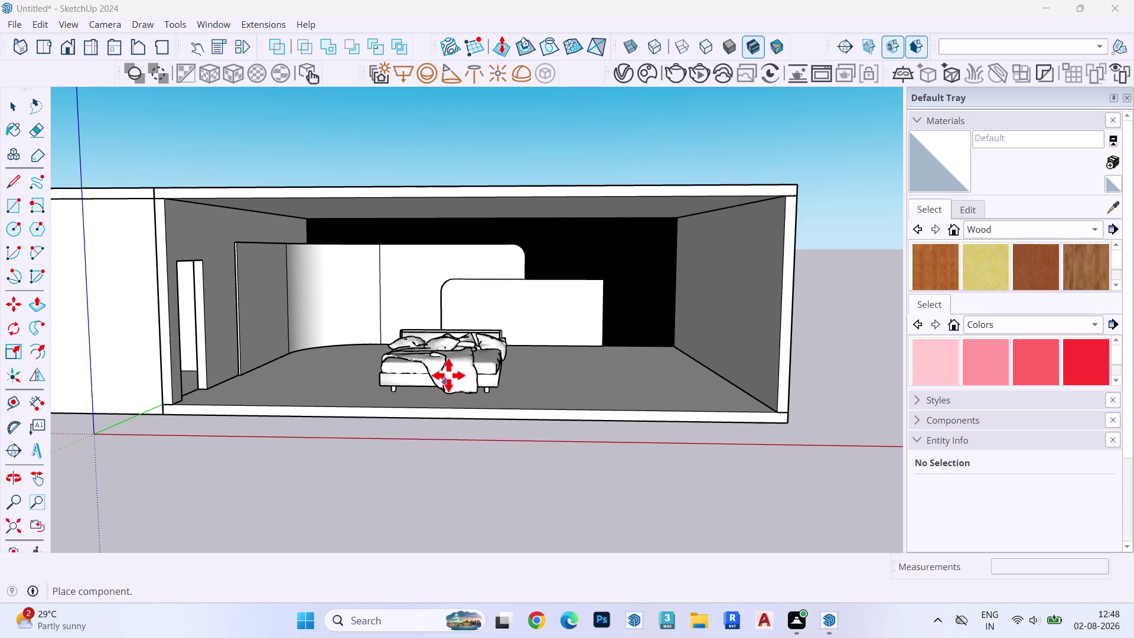
Place Bed 004 on the bedroom floor facing the curved white wall.
click(454, 359)
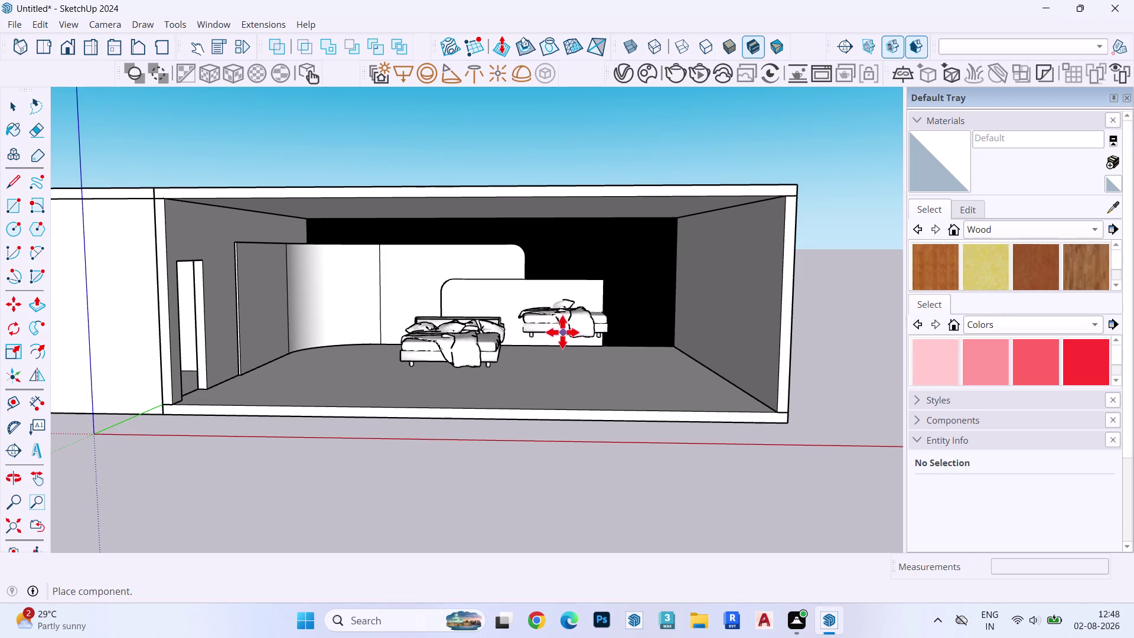
key(space)
scroll(up, 3)
click(398, 15)
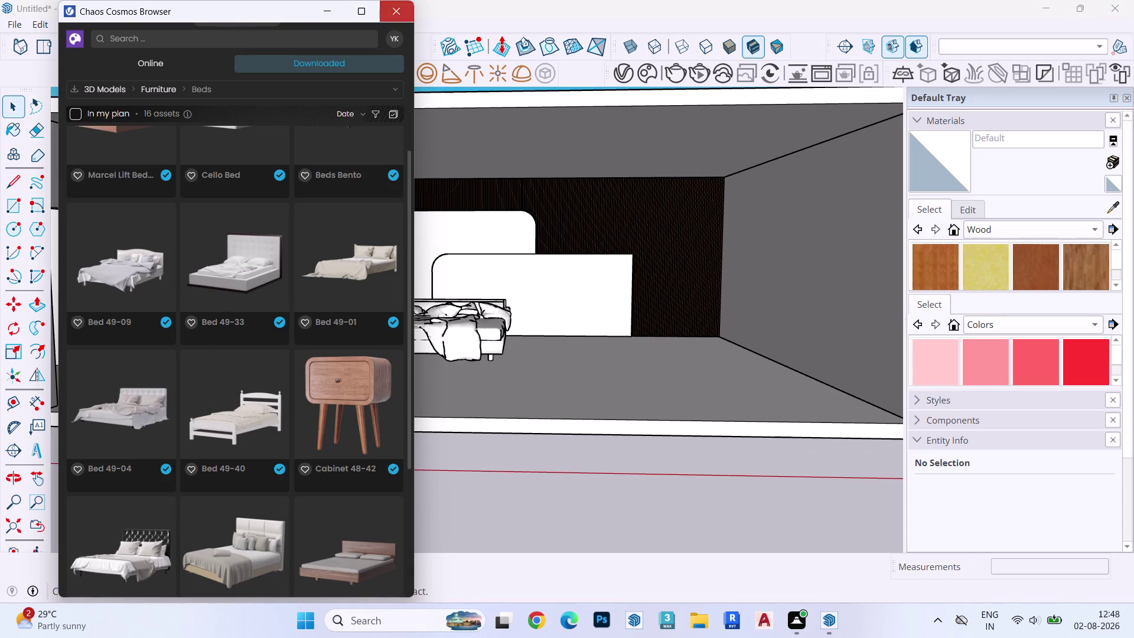
scroll(up, 3)
middle_click(463, 322)
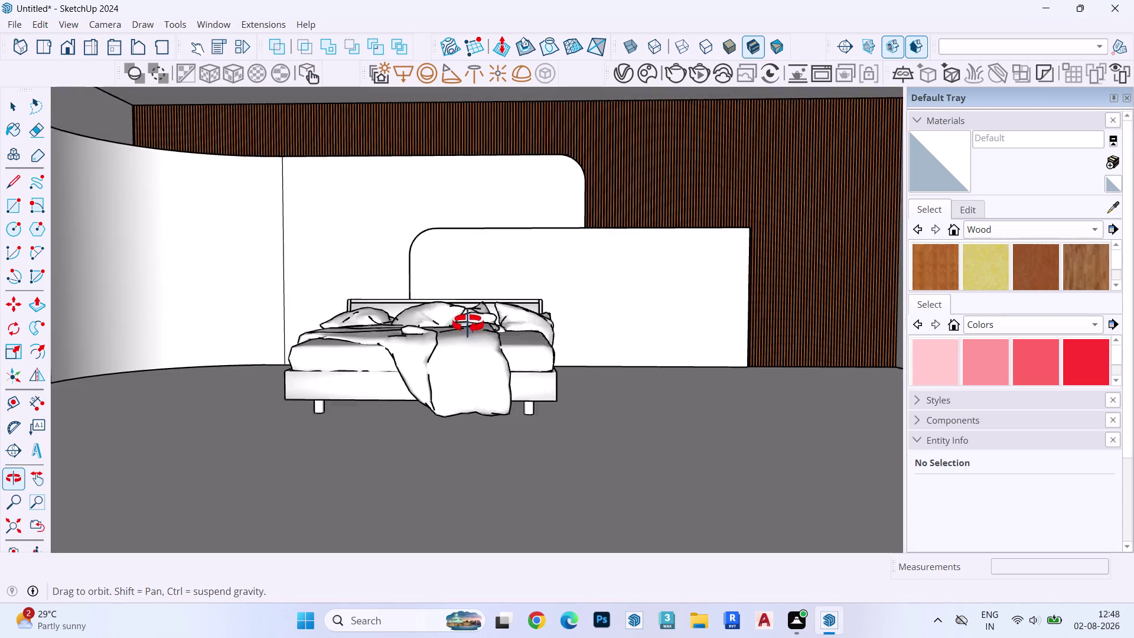
Select the imported Bed 004 and nudge it slightly across the floor.
click(467, 407)
scroll(up, 3)
key(m)
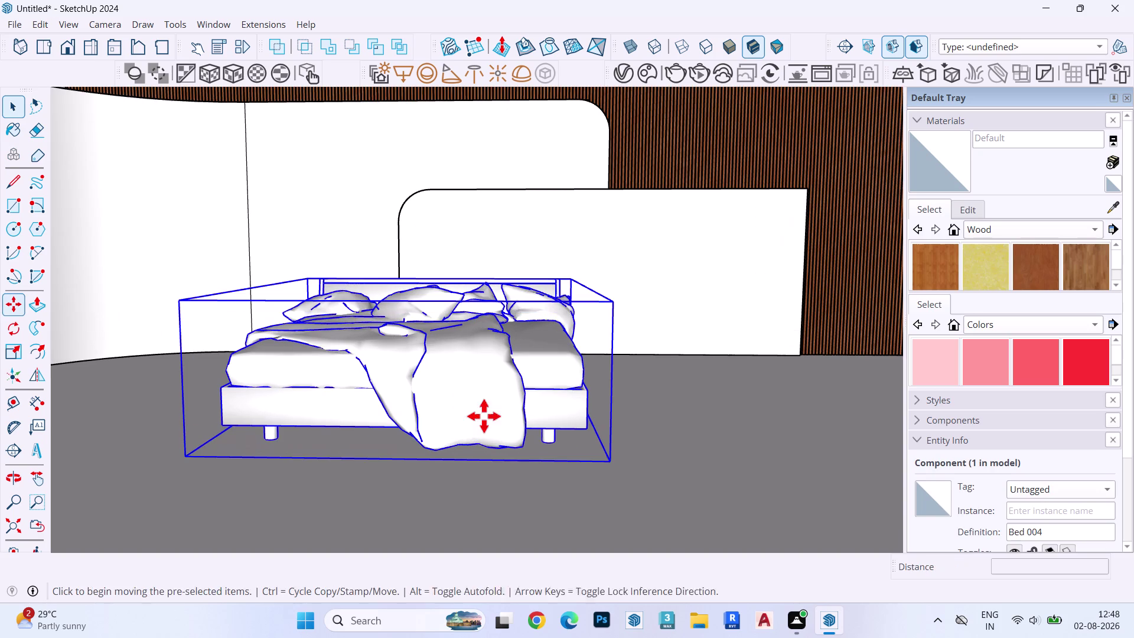
middle_drag(496, 420, 503, 379)
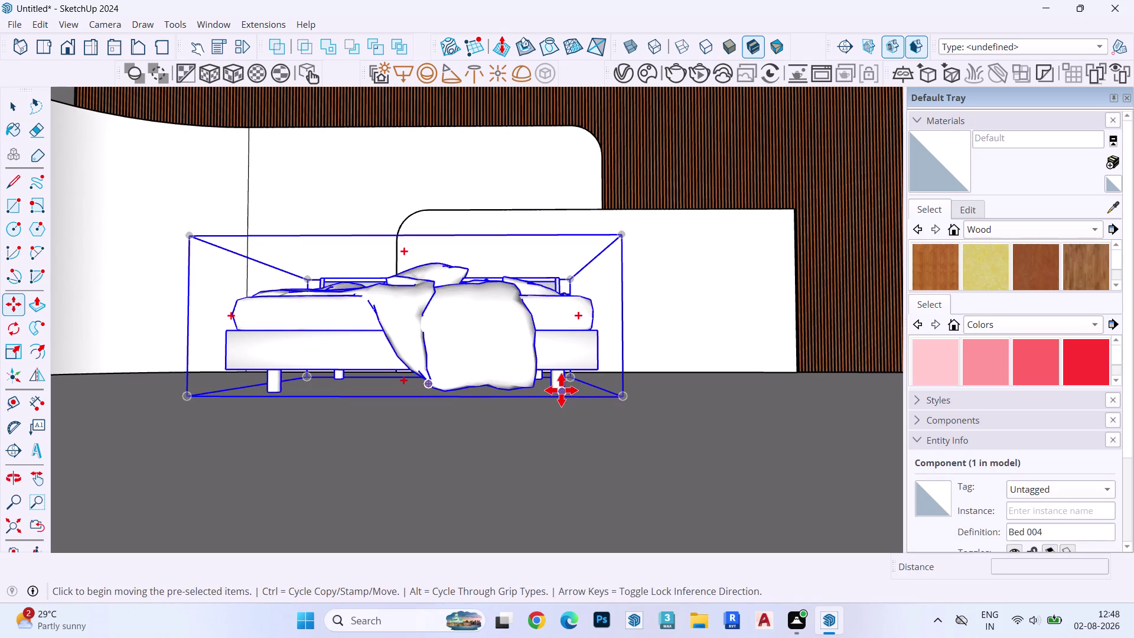
click(560, 389)
key(Up)
click(548, 438)
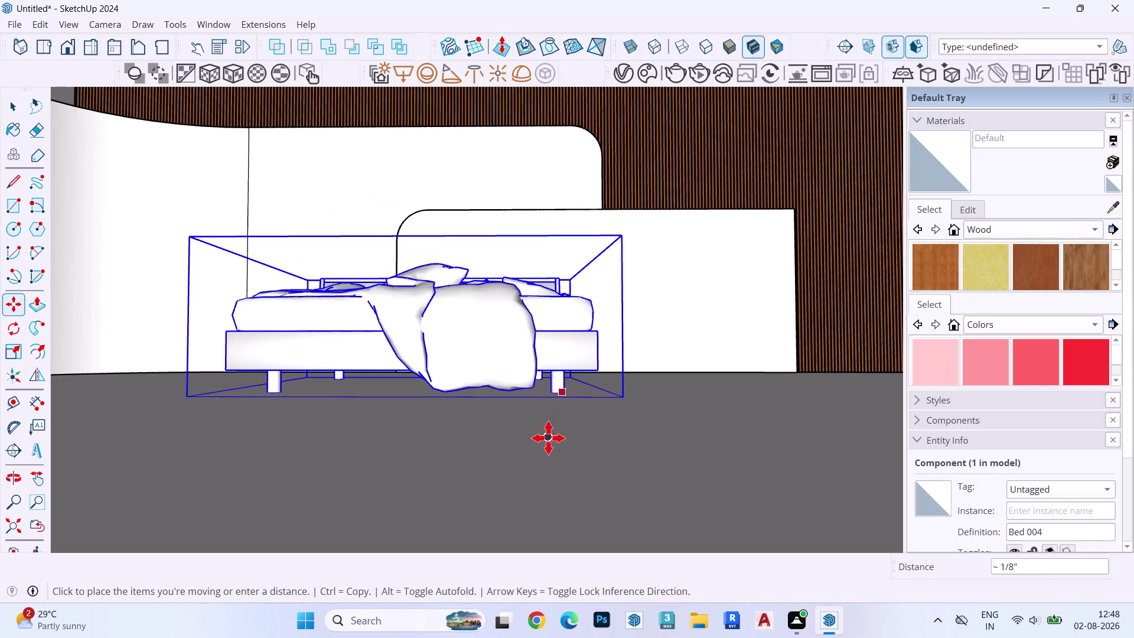
key(space)
Activate Scale on the bed to show its resize grips, orbiting around it.
middle_drag(466, 338, 483, 501)
key(s)
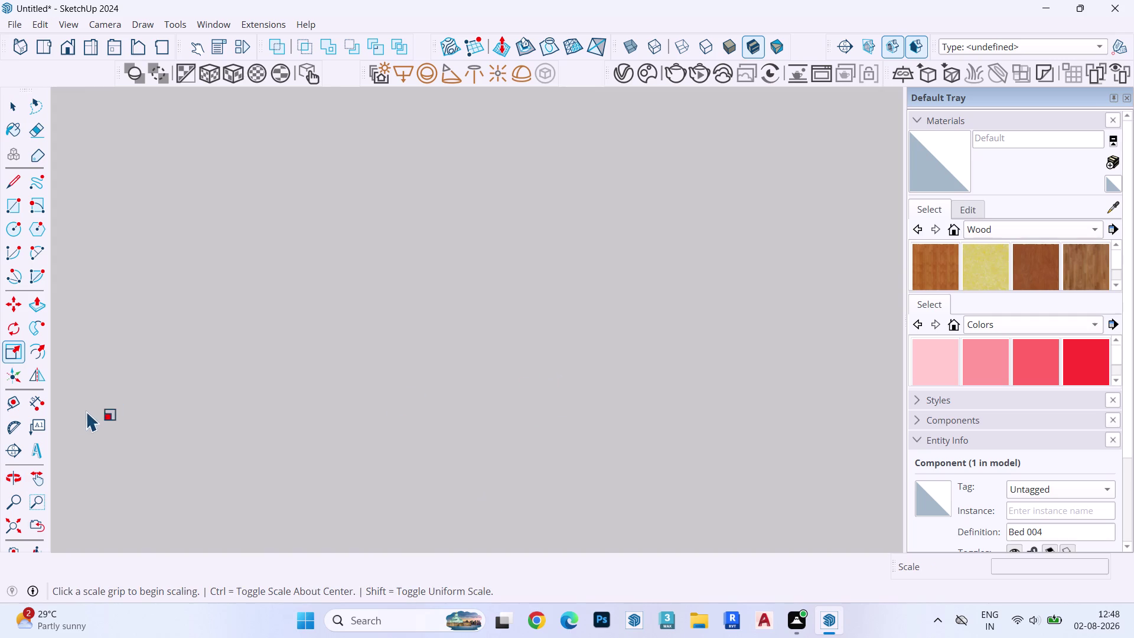
click(34, 521)
middle_drag(340, 348, 343, 332)
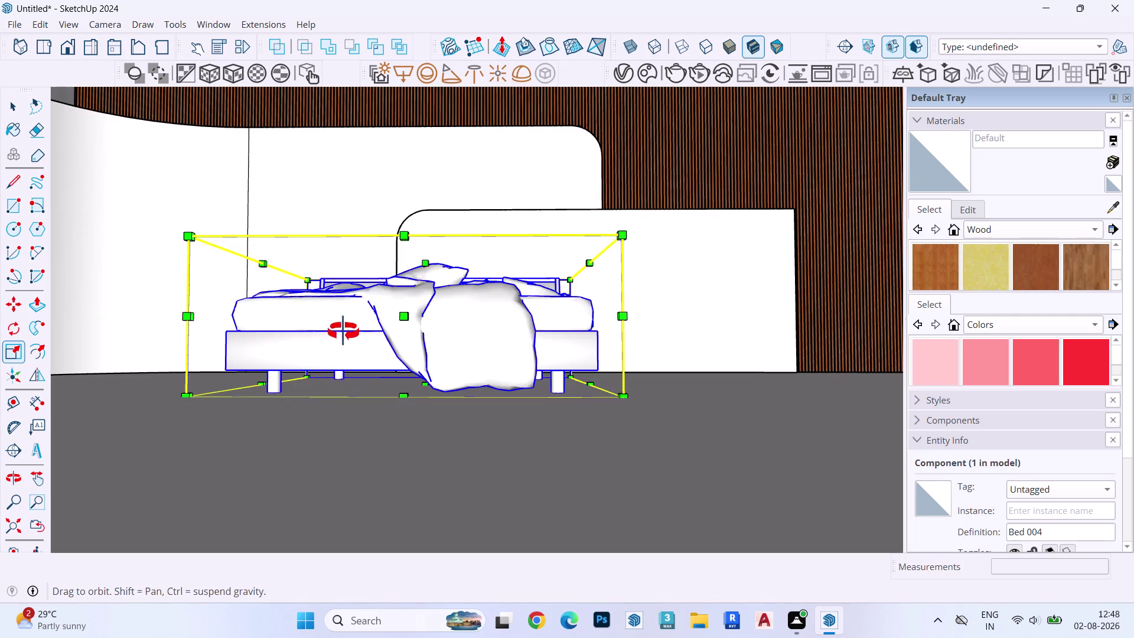
middle_drag(343, 332, 331, 414)
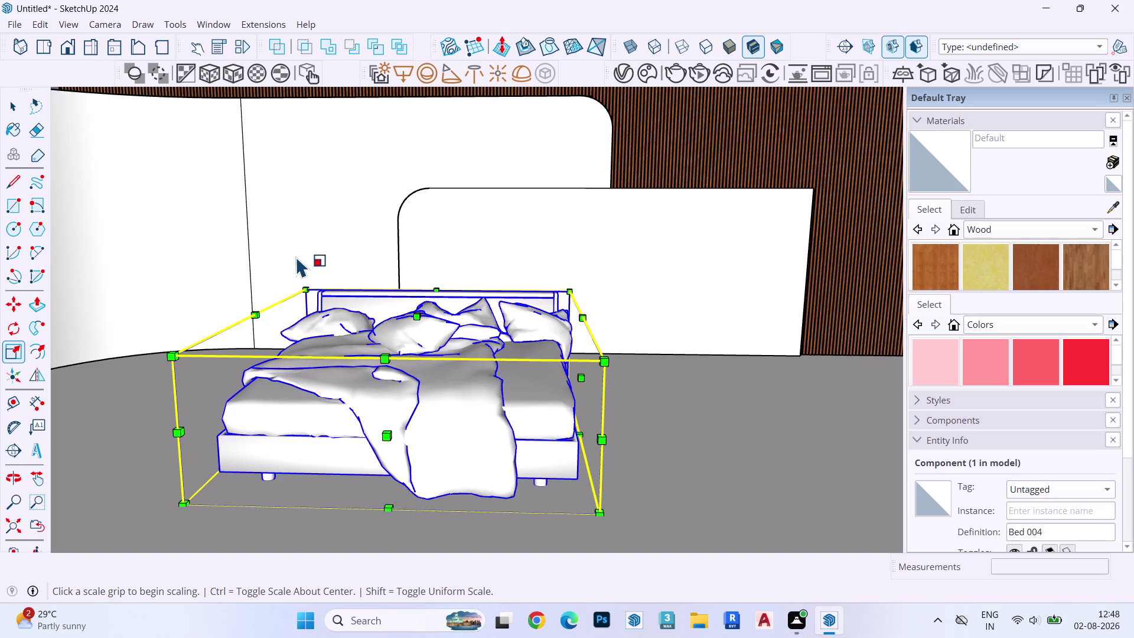
Resize the bed uniformly with two corner-grip drags, then take a Tape Measure reading.
drag(306, 286, 295, 280)
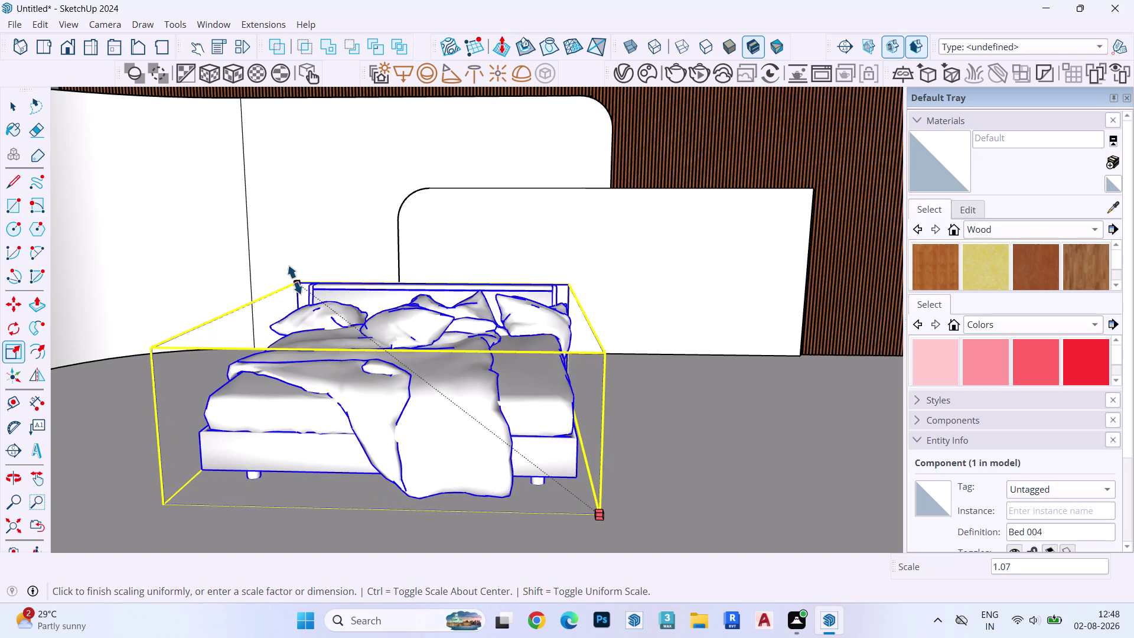
drag(295, 280, 254, 264)
key(space)
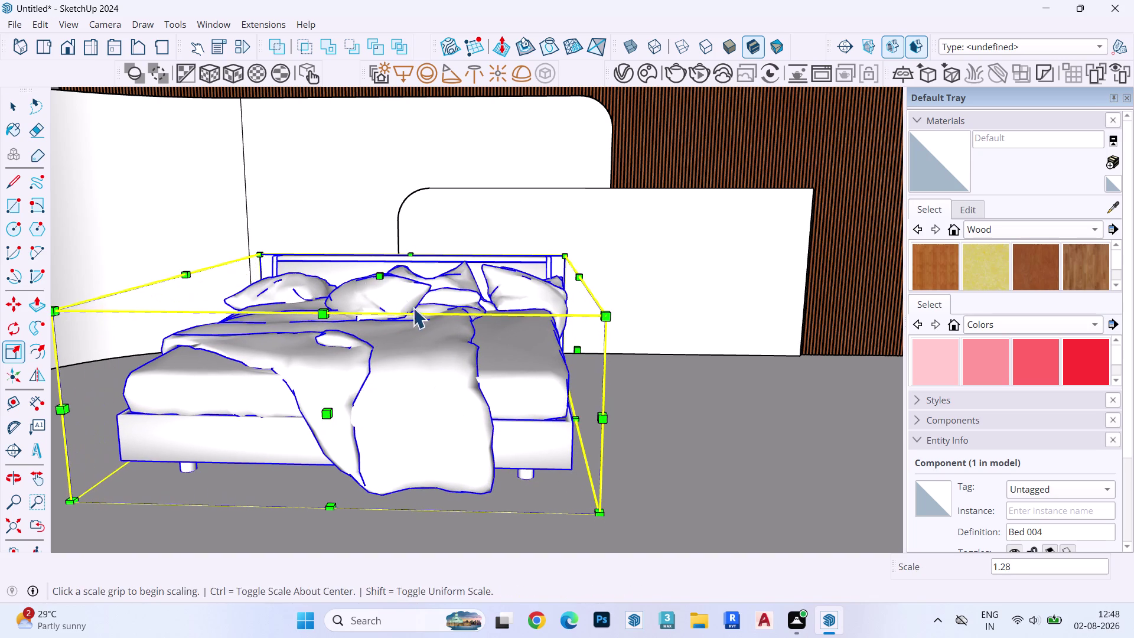
key(t)
click(518, 351)
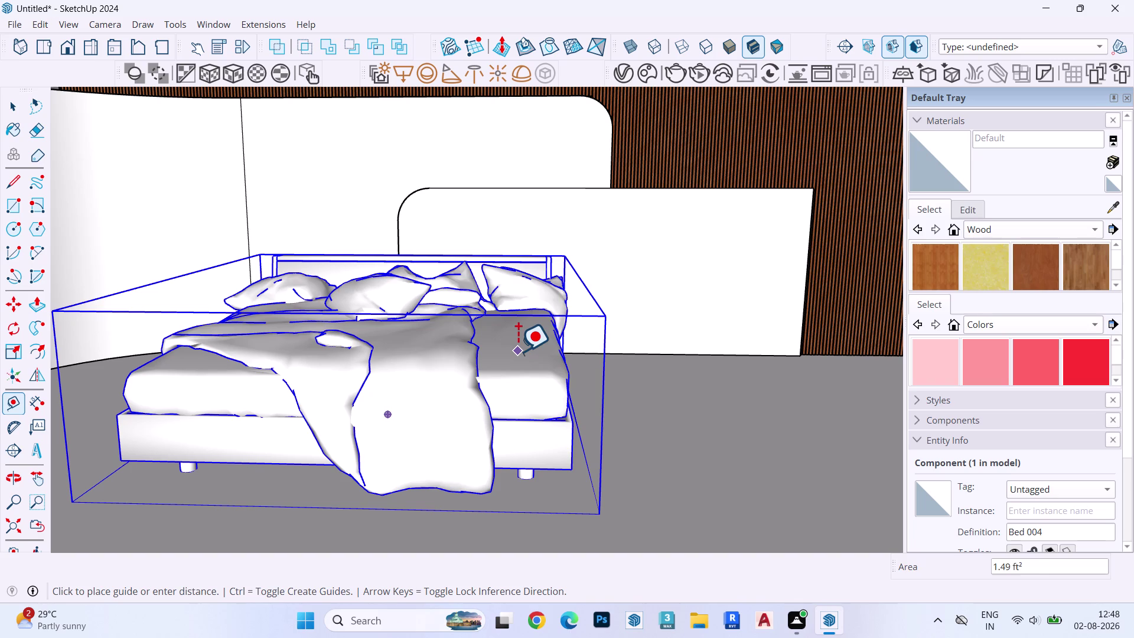
key(Up)
key(space)
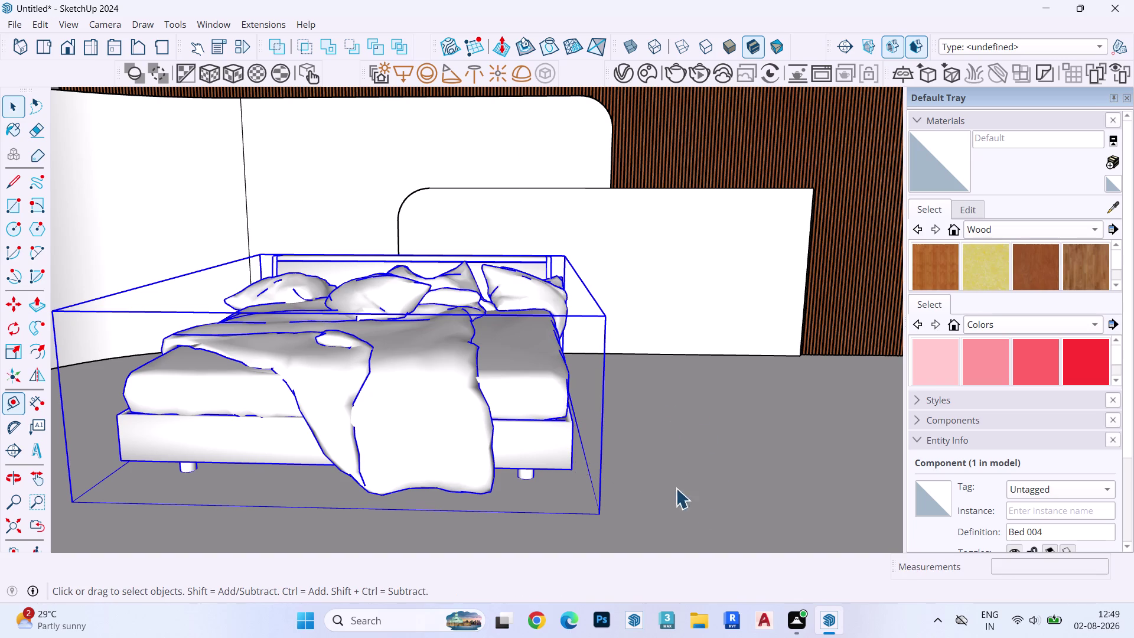
scroll(down, 3)
middle_drag(530, 325, 550, 290)
Shrink the bed slightly and measure it again with the Tape Measure.
key(s)
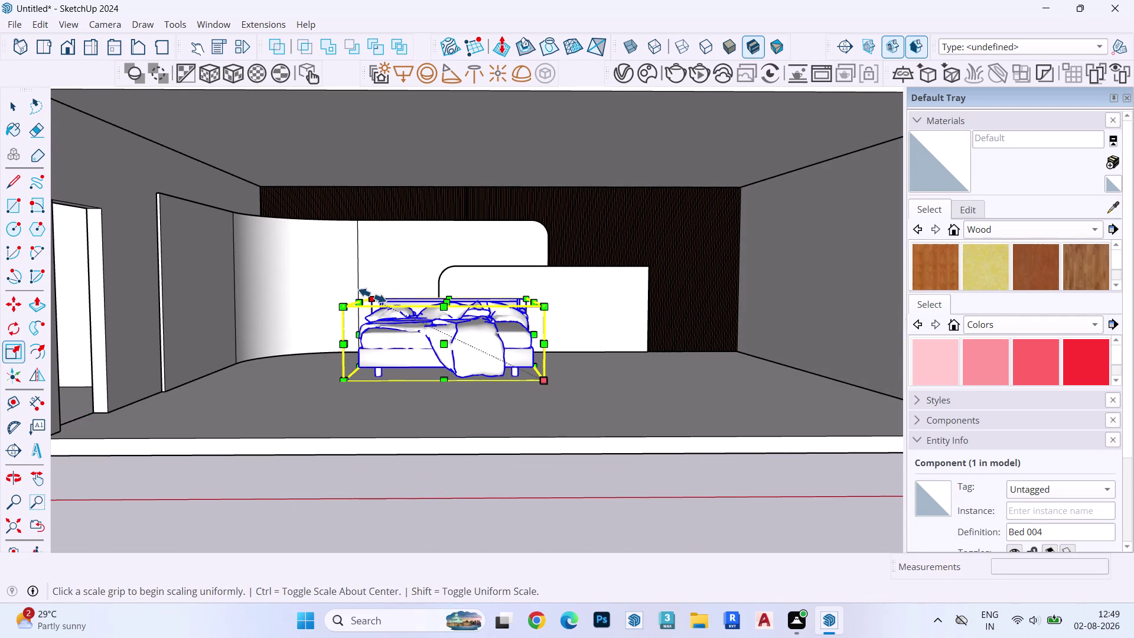
drag(373, 296, 382, 305)
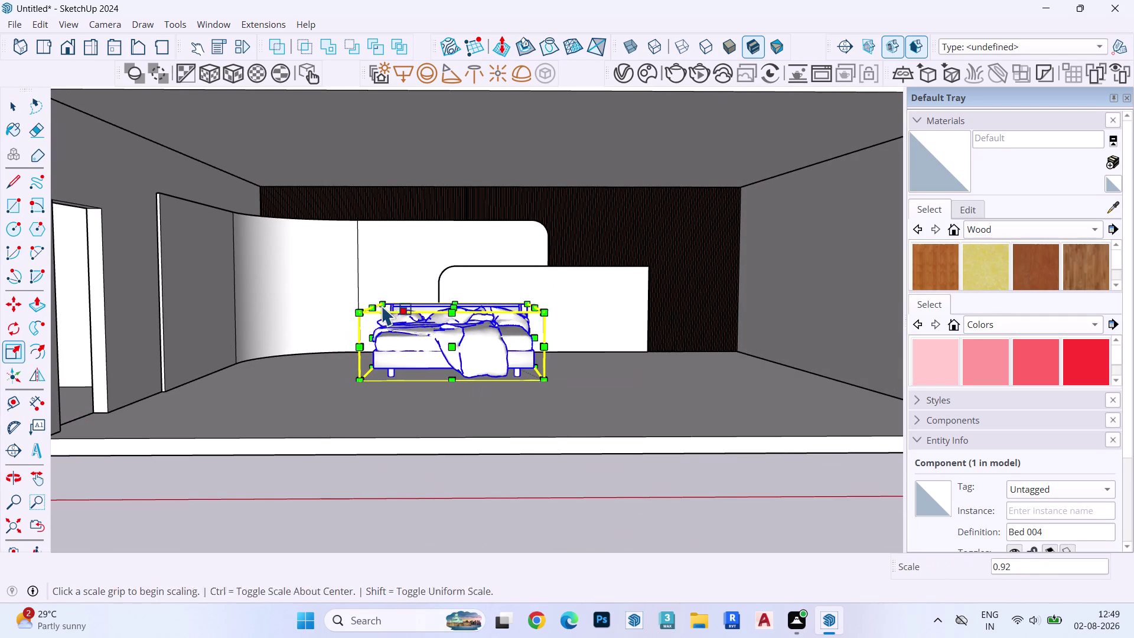
key(space)
key(t)
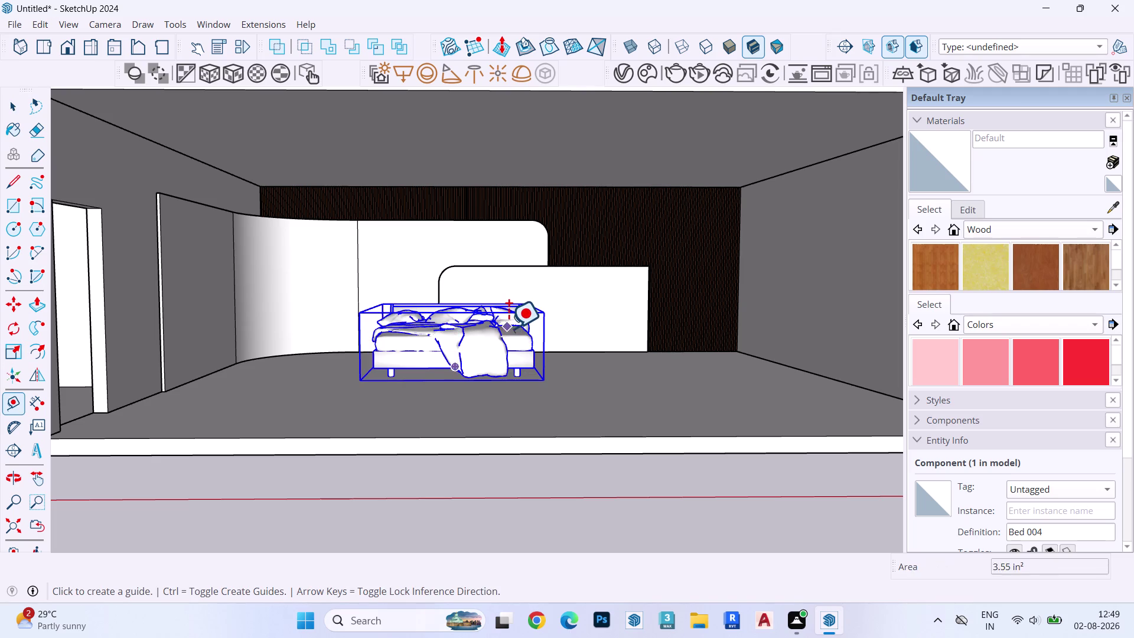
click(509, 329)
key(space)
scroll(up, 3)
middle_drag(505, 330, 505, 355)
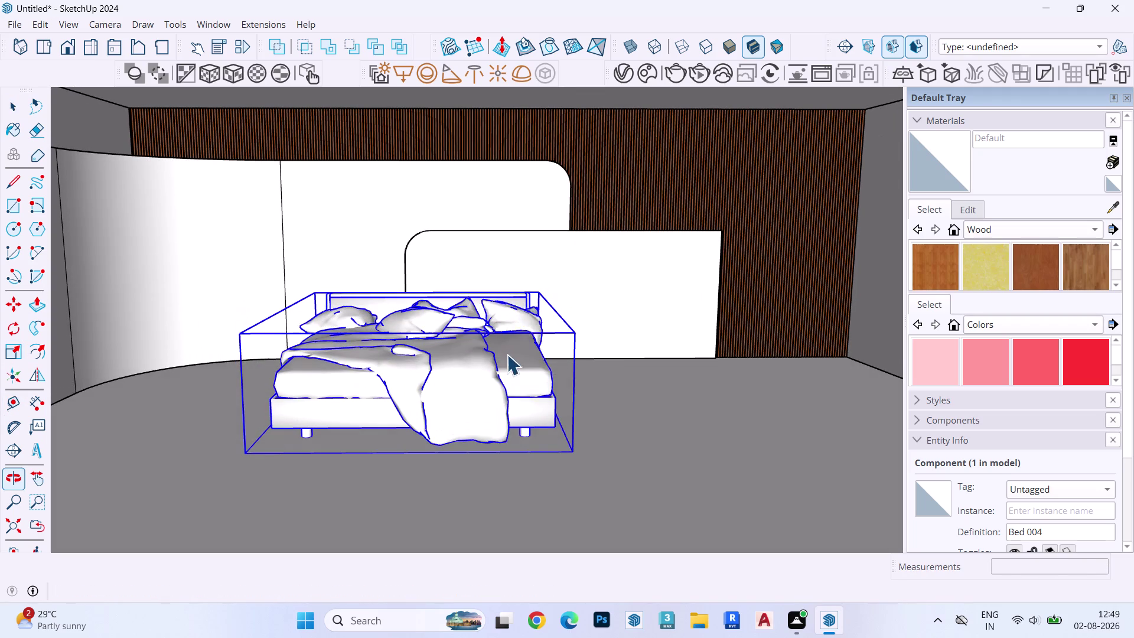
Take another bed measurement, scale the bed down a bit, and re-measure.
key(t)
click(514, 350)
key(Up)
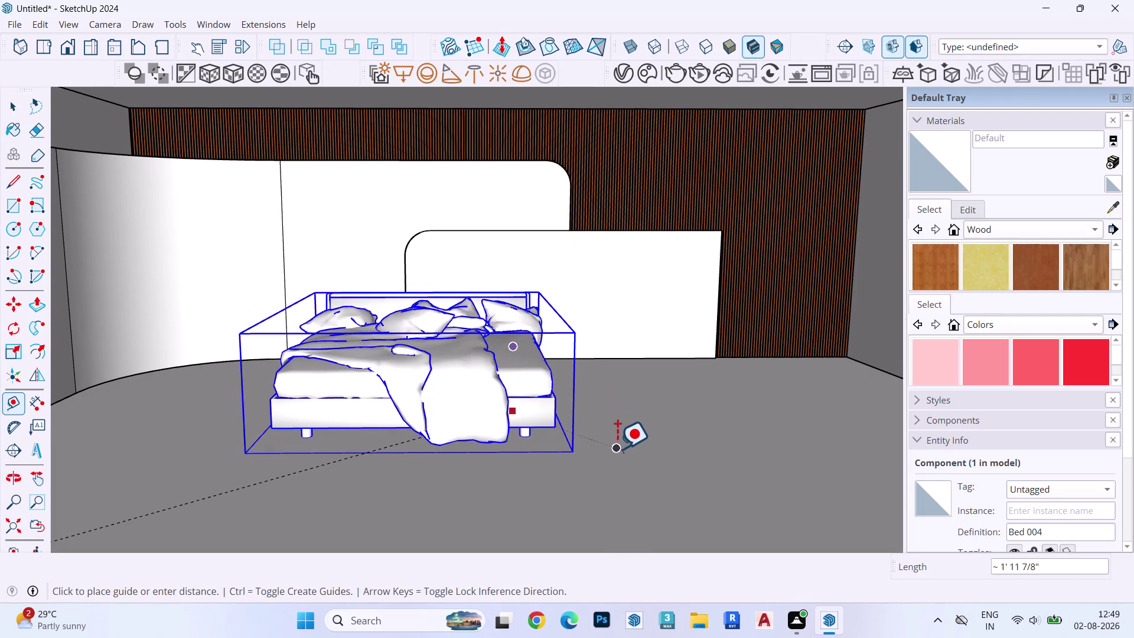
key(space)
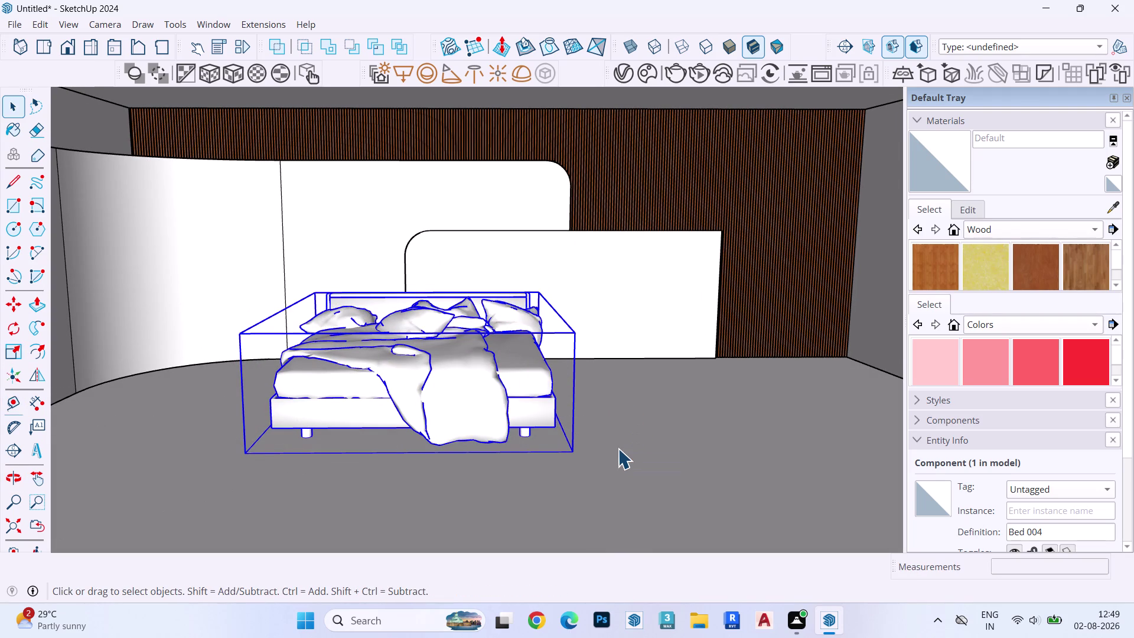
key(s)
drag(316, 292, 335, 310)
key(space)
key(t)
click(528, 371)
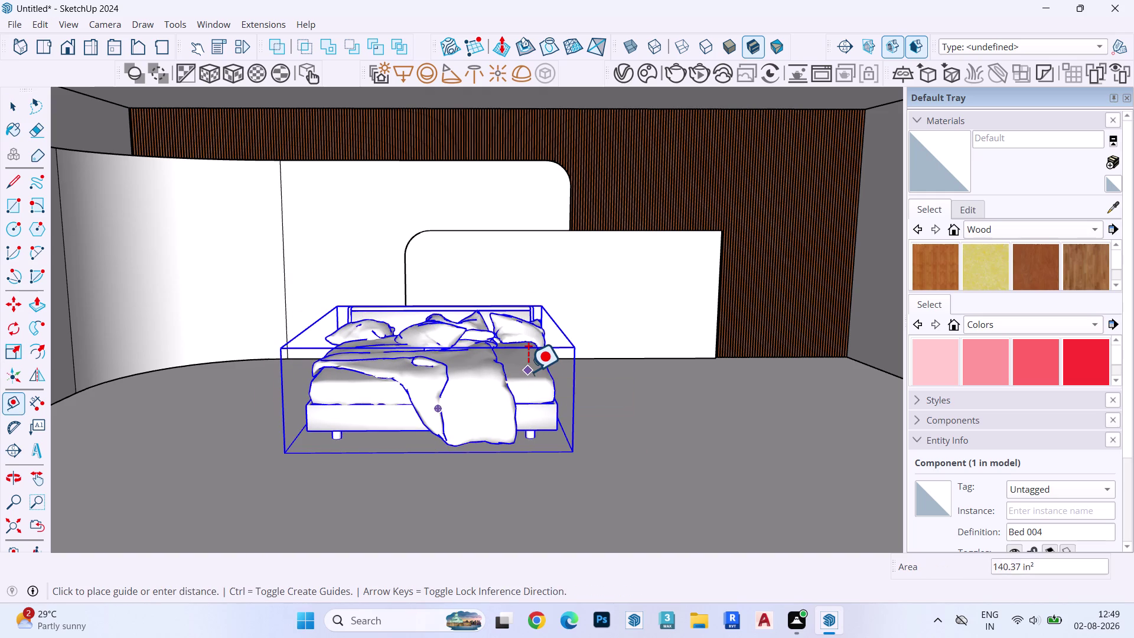
key(Up)
key(space)
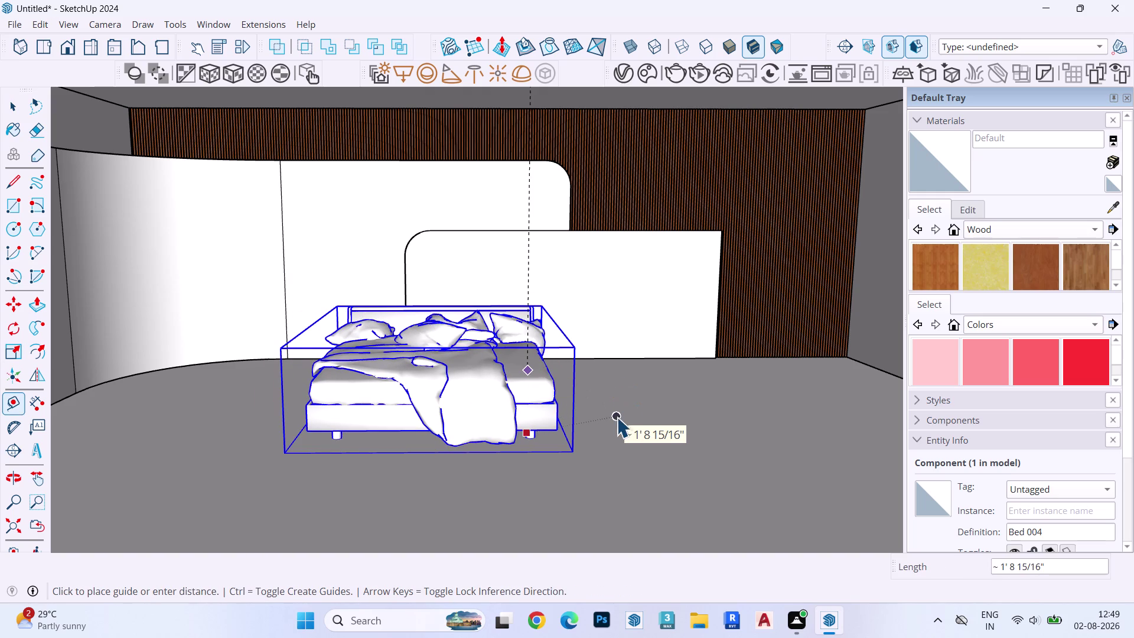
Shrink the bed uniformly toward its front corner and check it with the Tape Measure.
key(s)
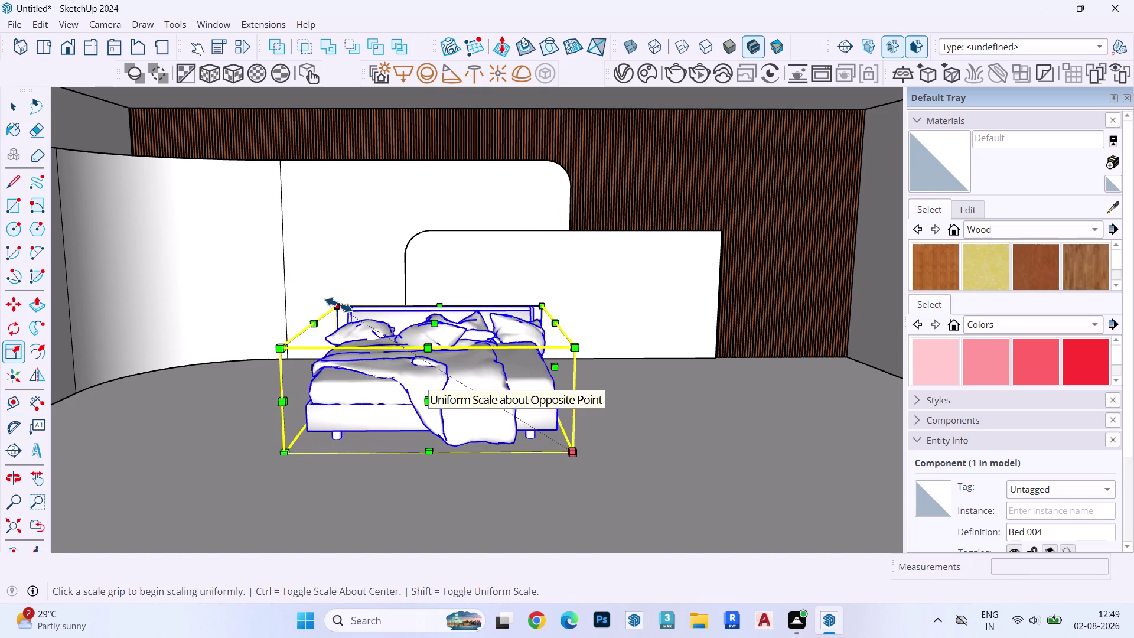
drag(339, 305, 349, 316)
key(space)
key(t)
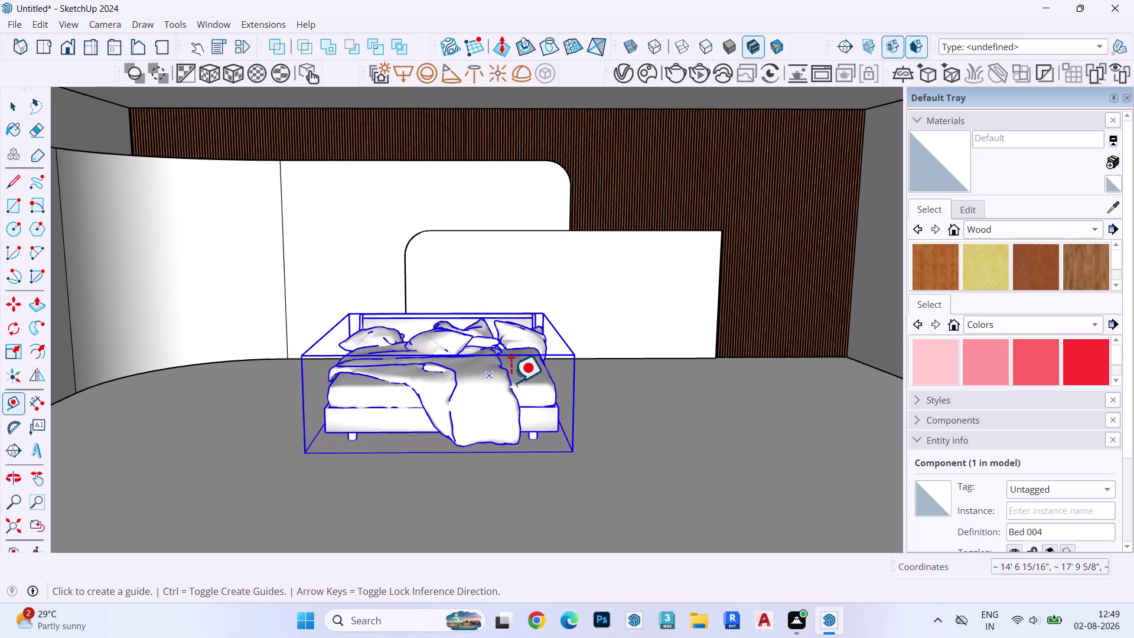
click(523, 373)
key(Up)
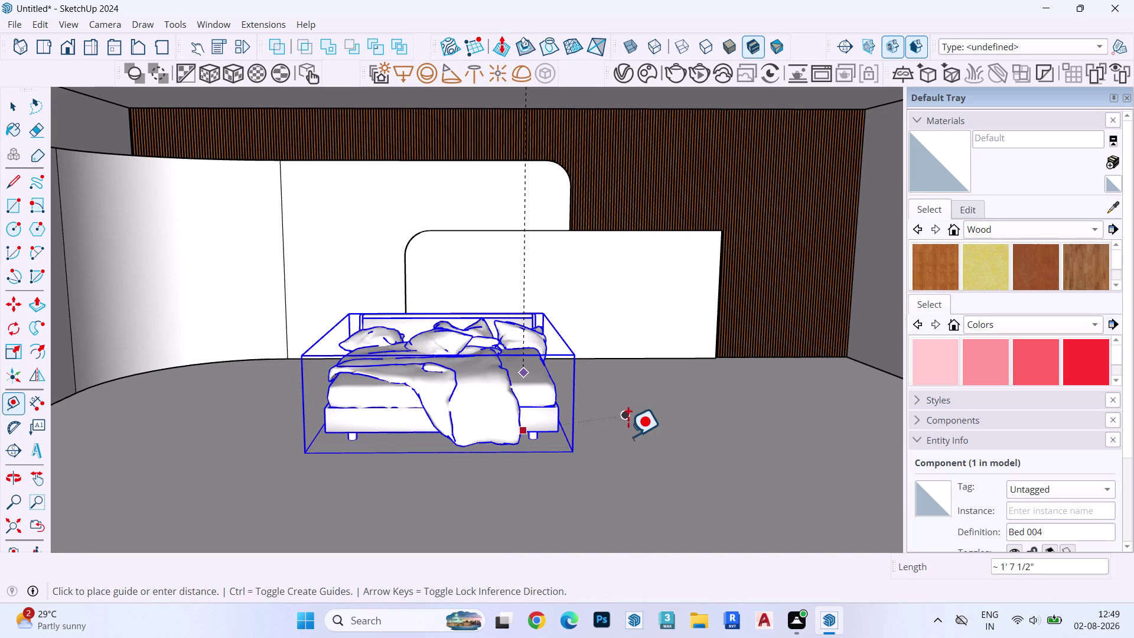
key(space)
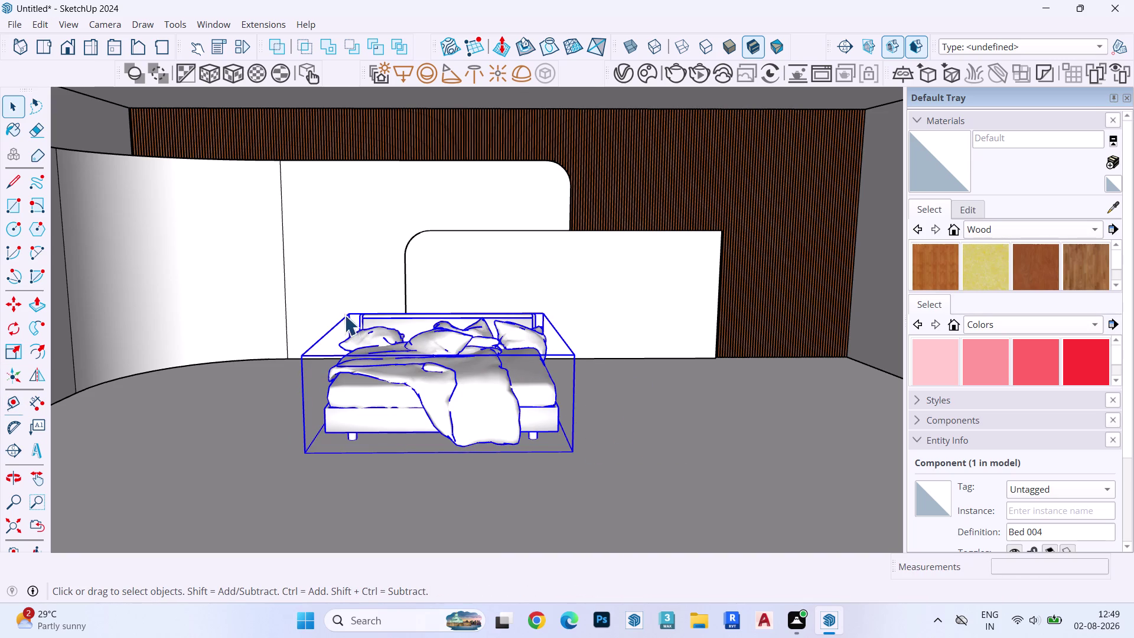
Shrink the bed a little more and take a final Tape Measure check.
key(s)
drag(349, 310, 354, 318)
key(space)
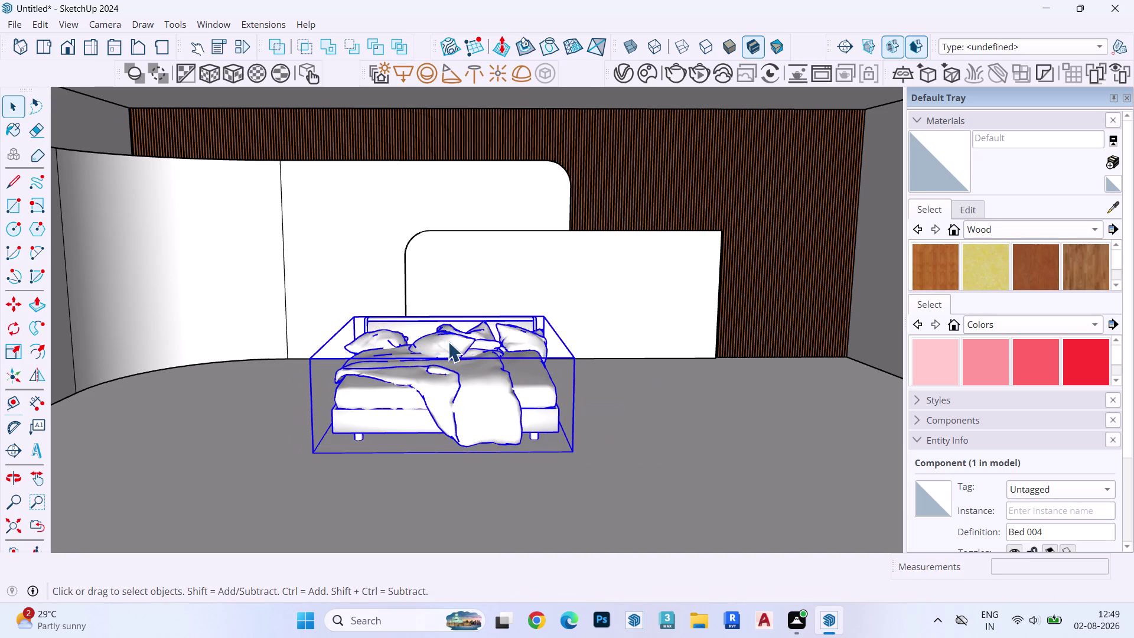
key(t)
click(534, 375)
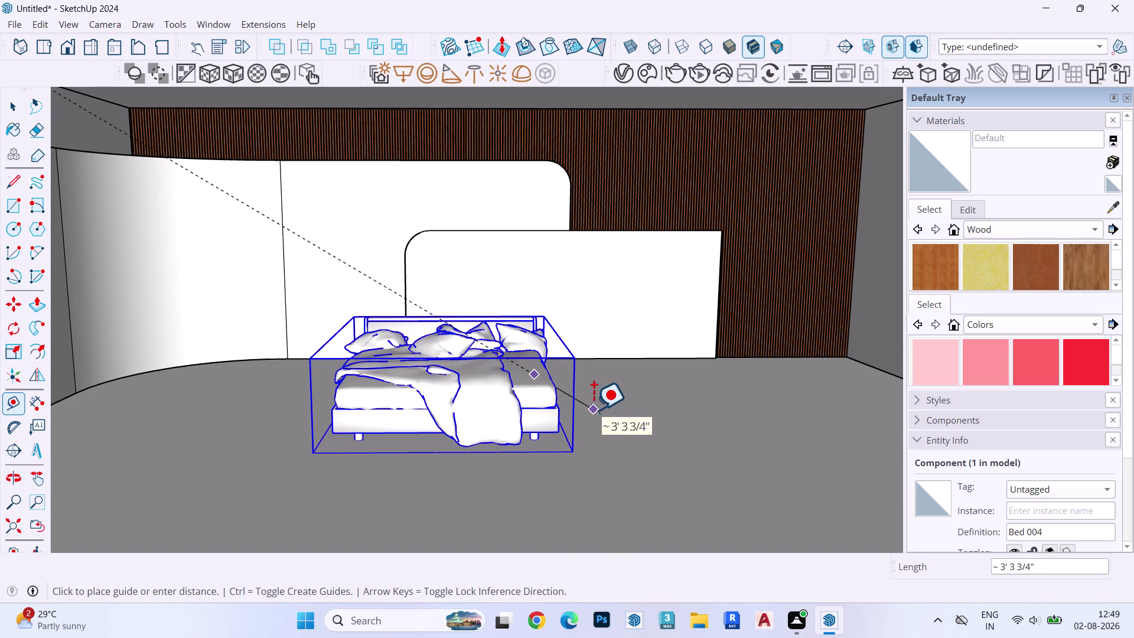
key(Up)
key(space)
key(Escape)
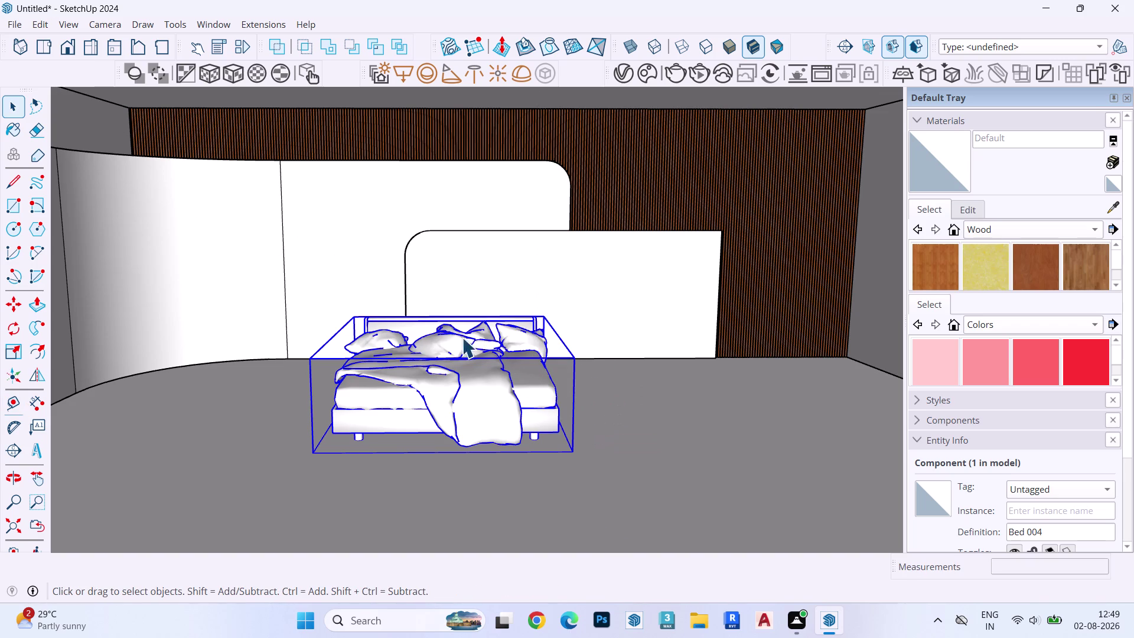
scroll(down, 3)
Move the bed about 1' 5 7/8" across the floor toward the wall panels.
middle_drag(456, 330, 466, 411)
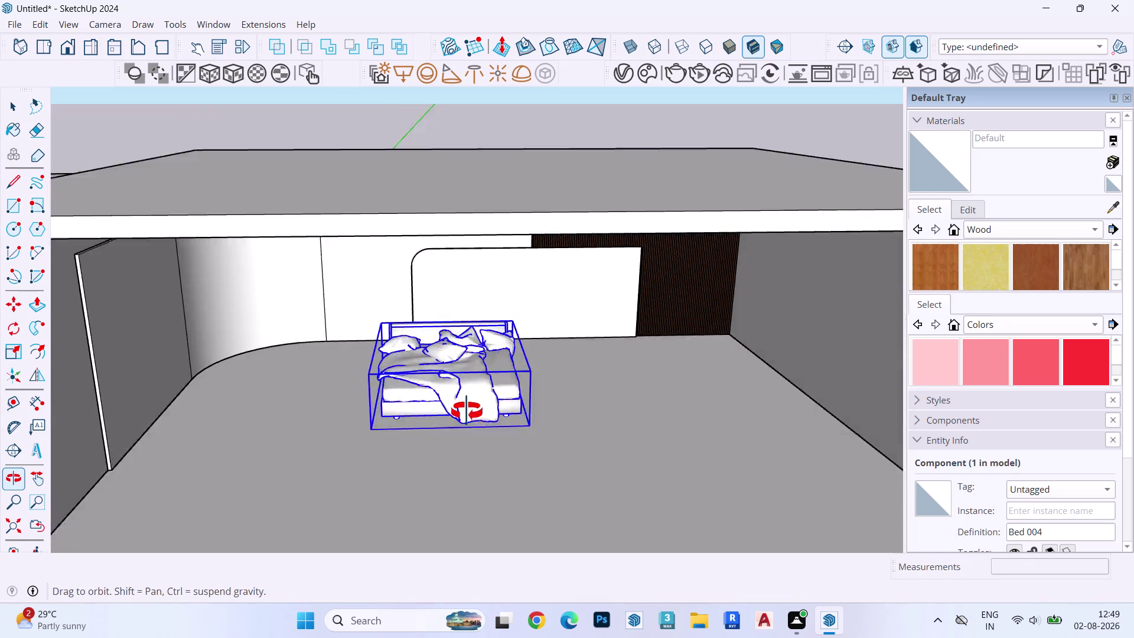
middle_drag(466, 411, 460, 350)
scroll(up, 3)
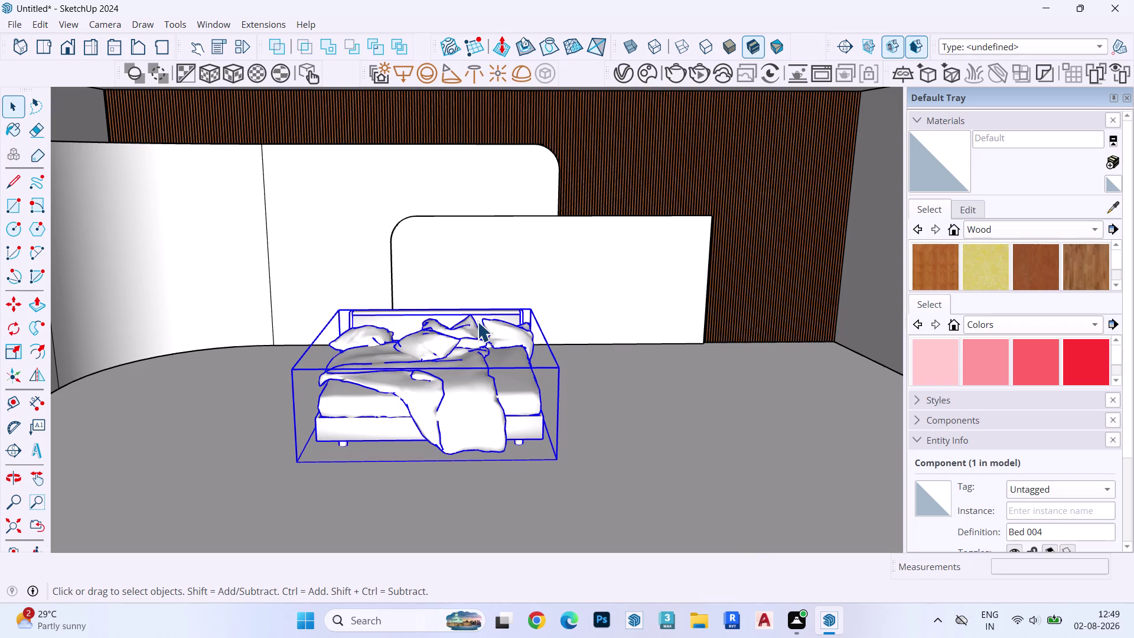
middle_drag(477, 321, 322, 341)
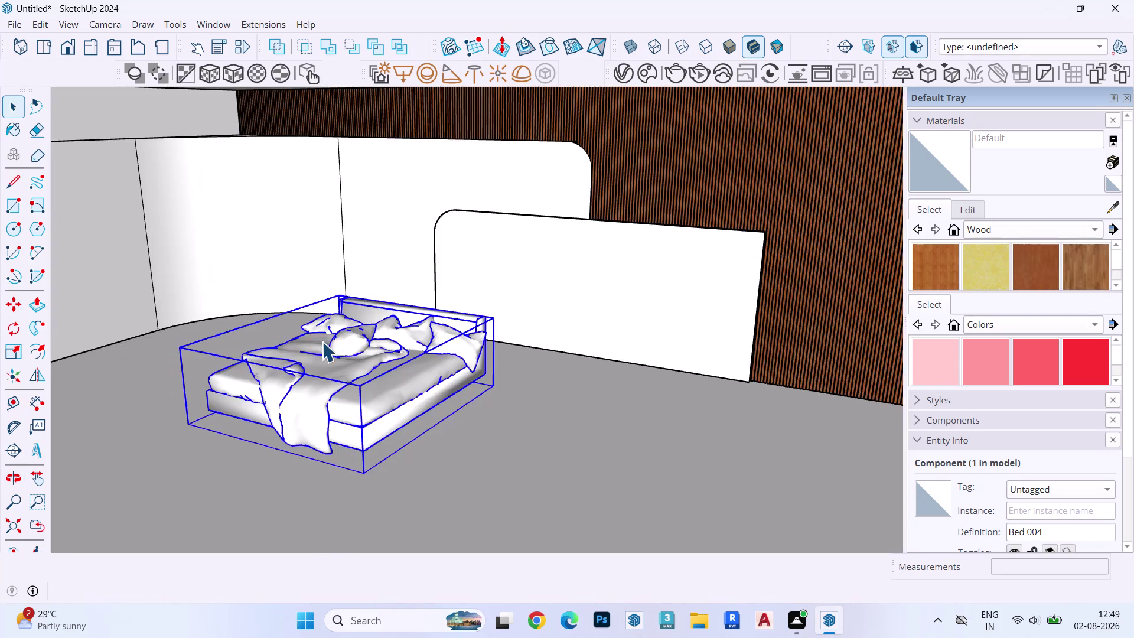
scroll(up, 3)
middle_drag(364, 334, 255, 356)
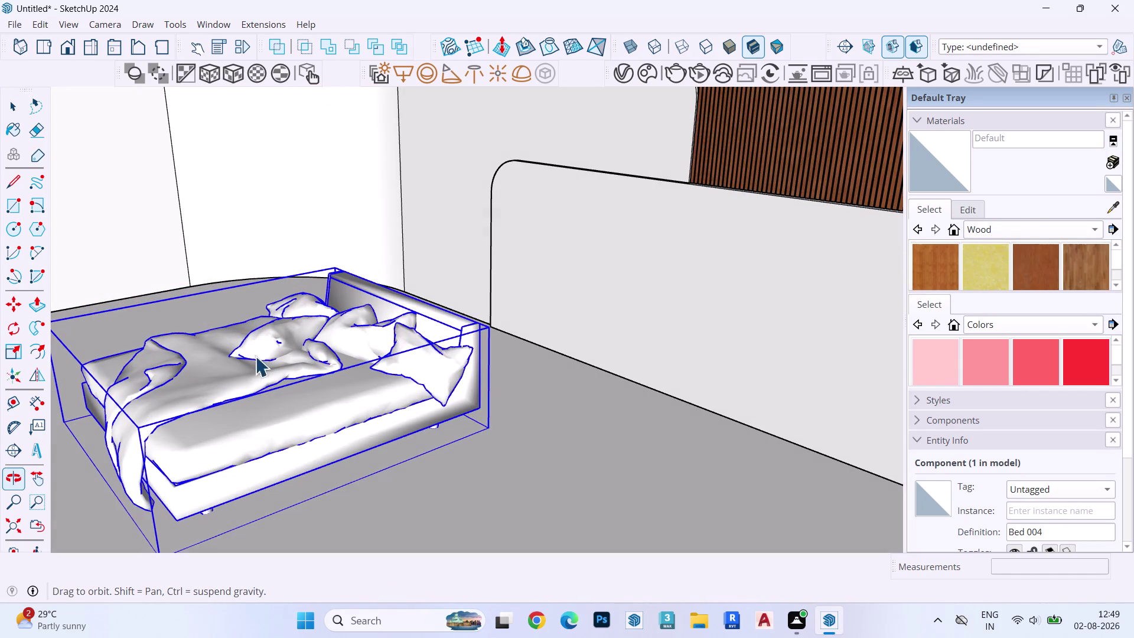
key(m)
click(391, 476)
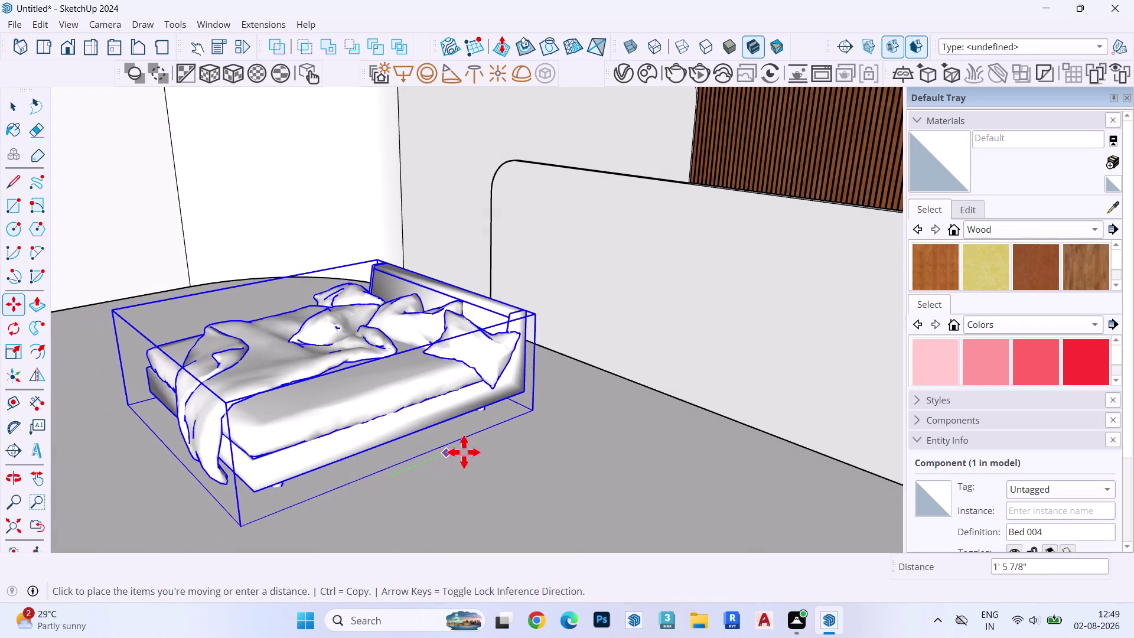
click(498, 438)
middle_drag(411, 441, 602, 440)
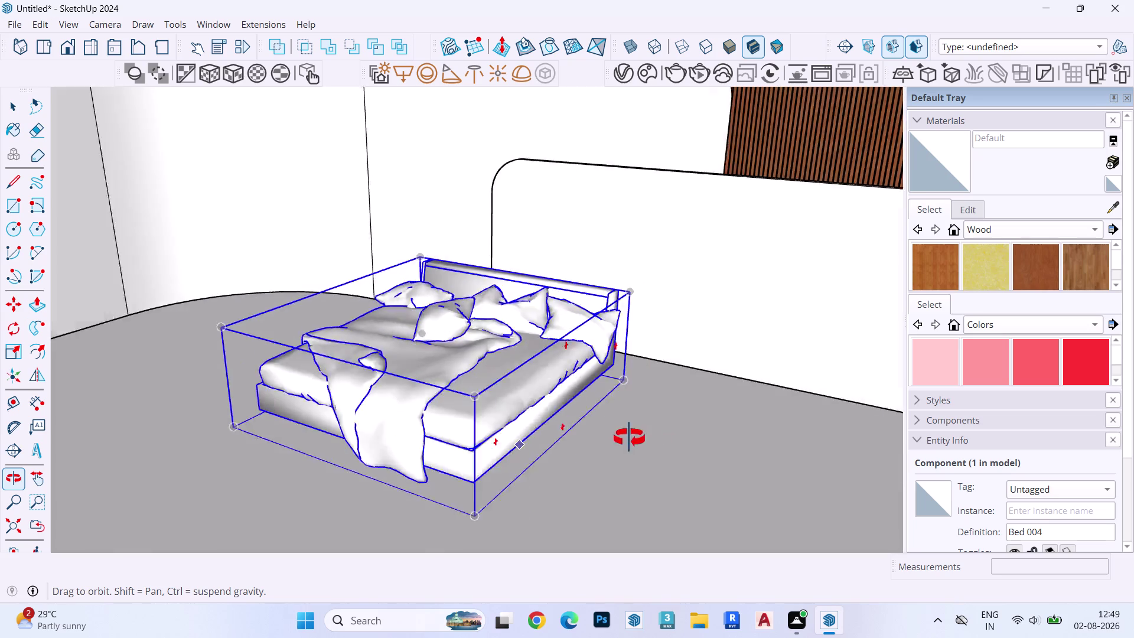
middle_drag(602, 440, 783, 446)
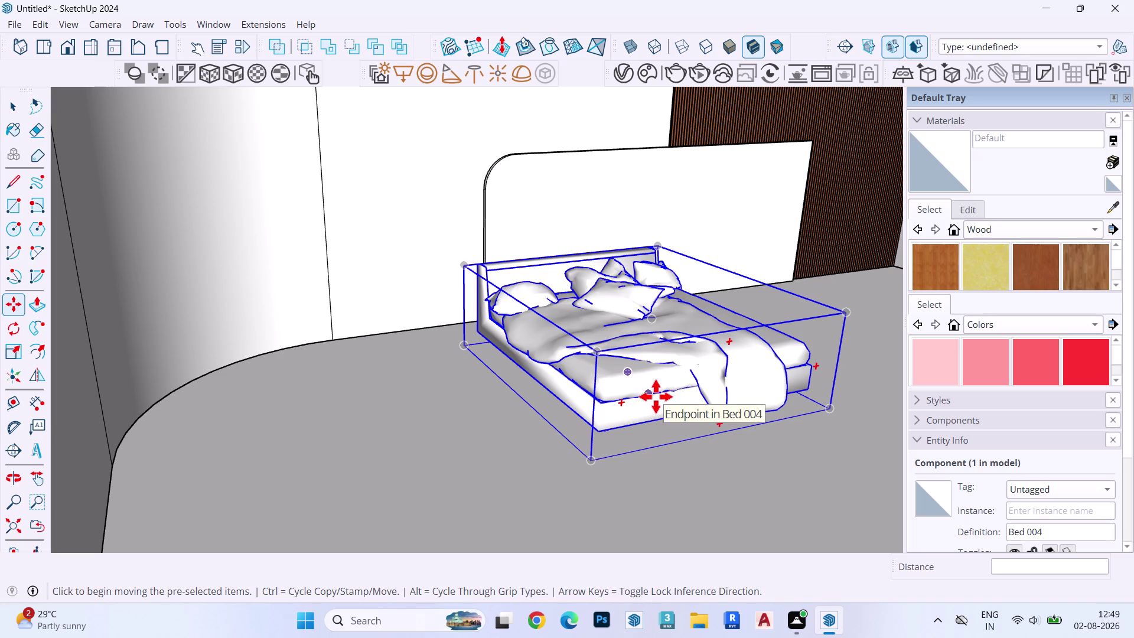
key(space)
Zoom and orbit out to view the whole bedroom from the front.
scroll(down, 3)
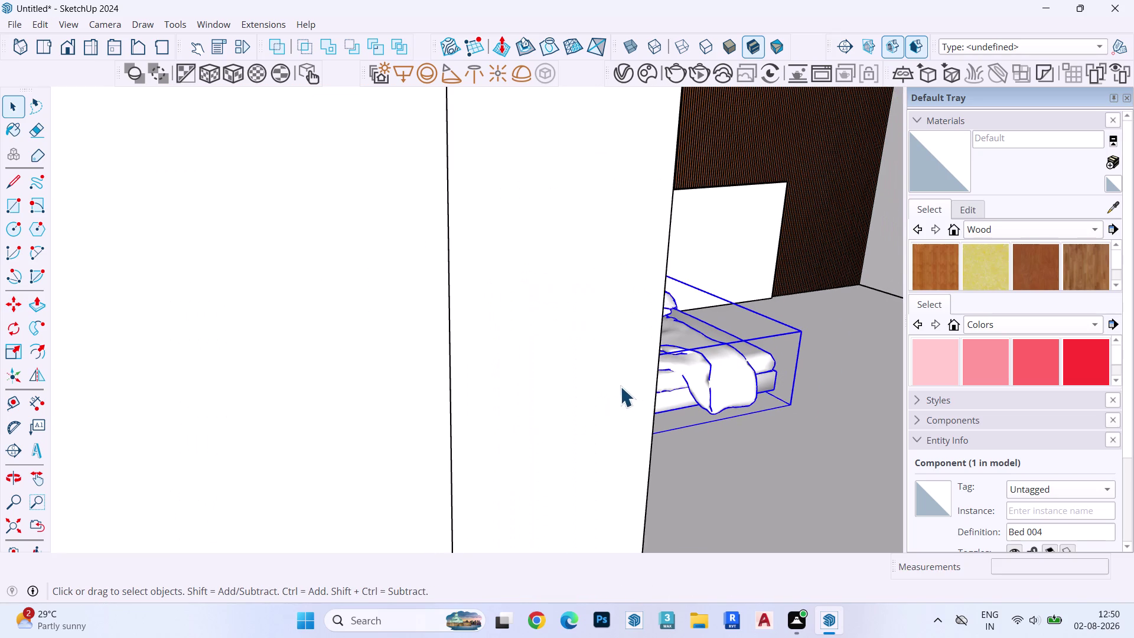
middle_drag(619, 386, 424, 365)
scroll(down, 3)
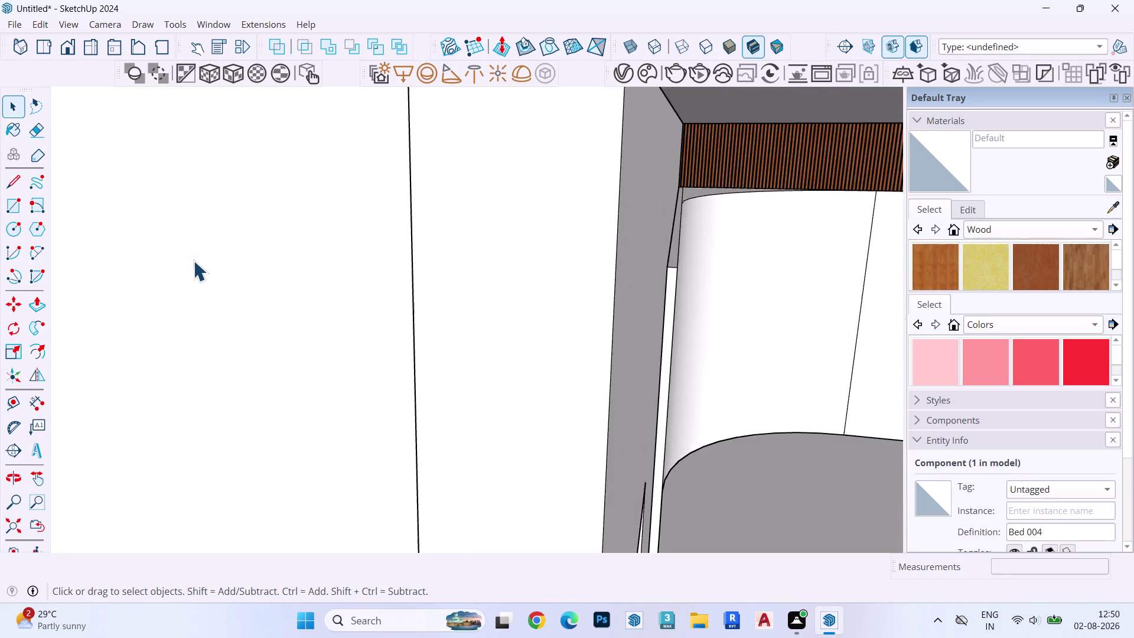
scroll(down, 3)
scroll(up, 3)
scroll(down, 3)
scroll(down, 3)
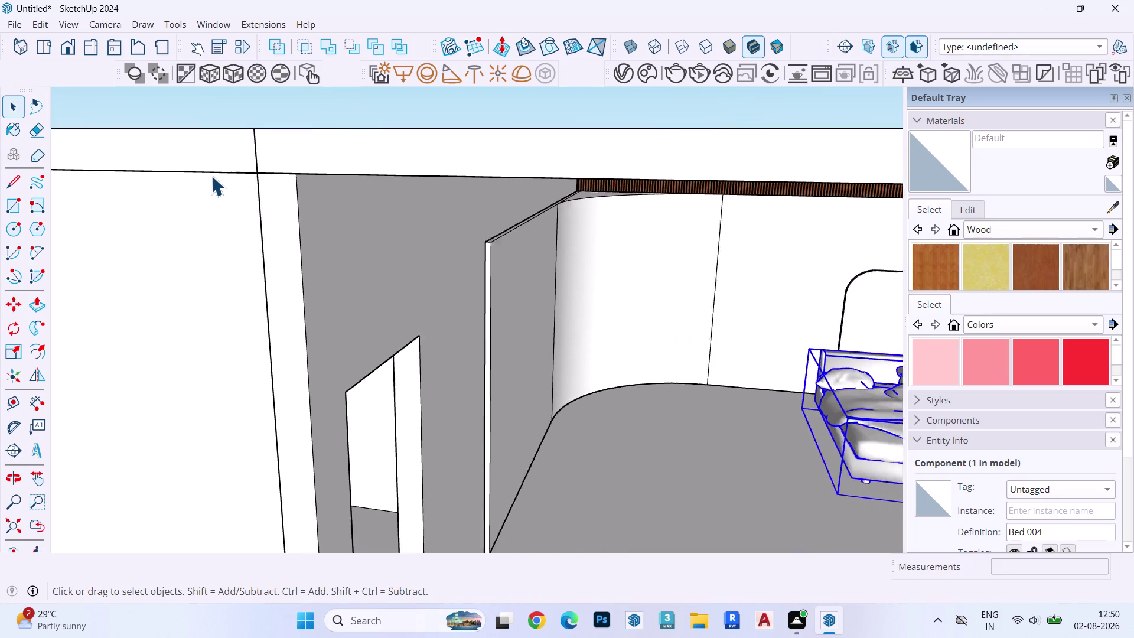
scroll(down, 3)
scroll(up, 3)
middle_drag(641, 296, 712, 257)
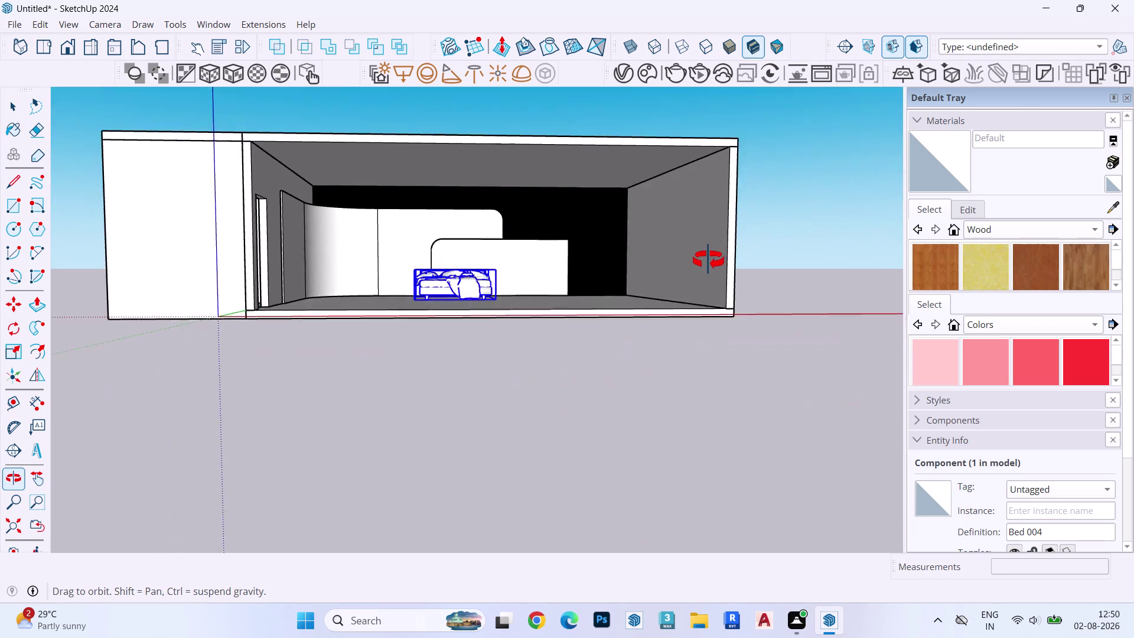
middle_drag(713, 257, 708, 262)
key(Escape)
key(Escape)
click(657, 66)
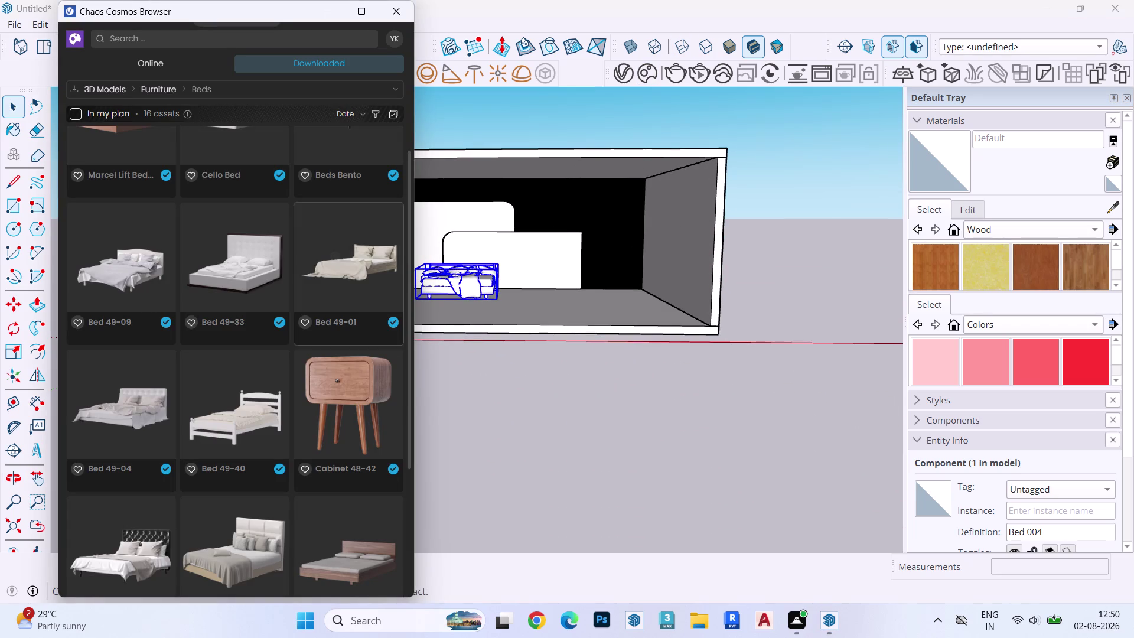
click(148, 87)
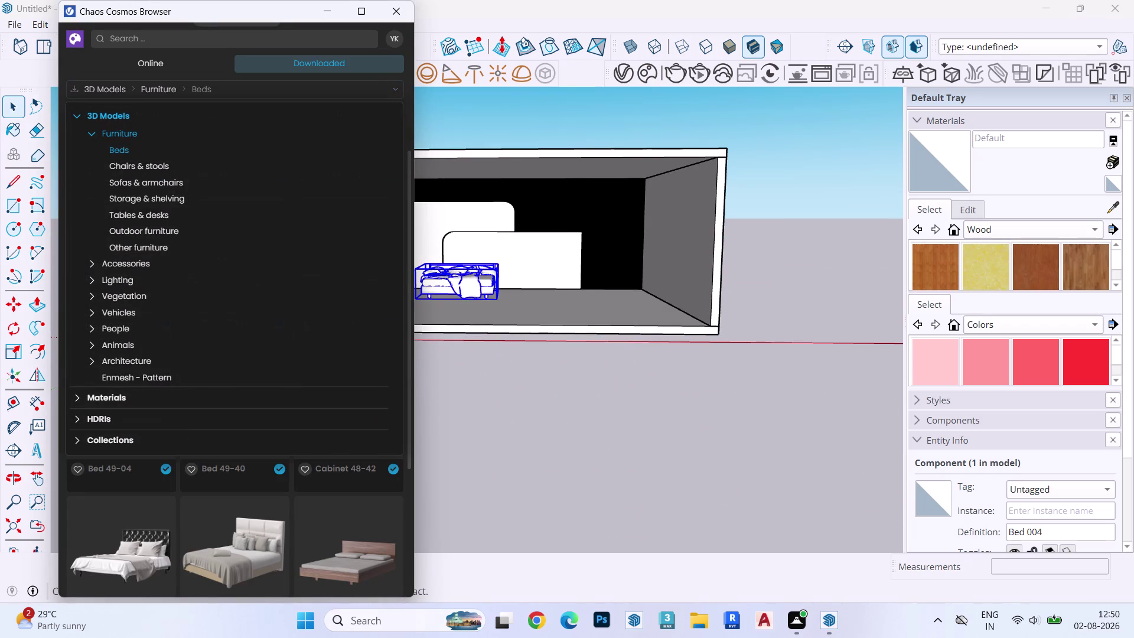
click(140, 170)
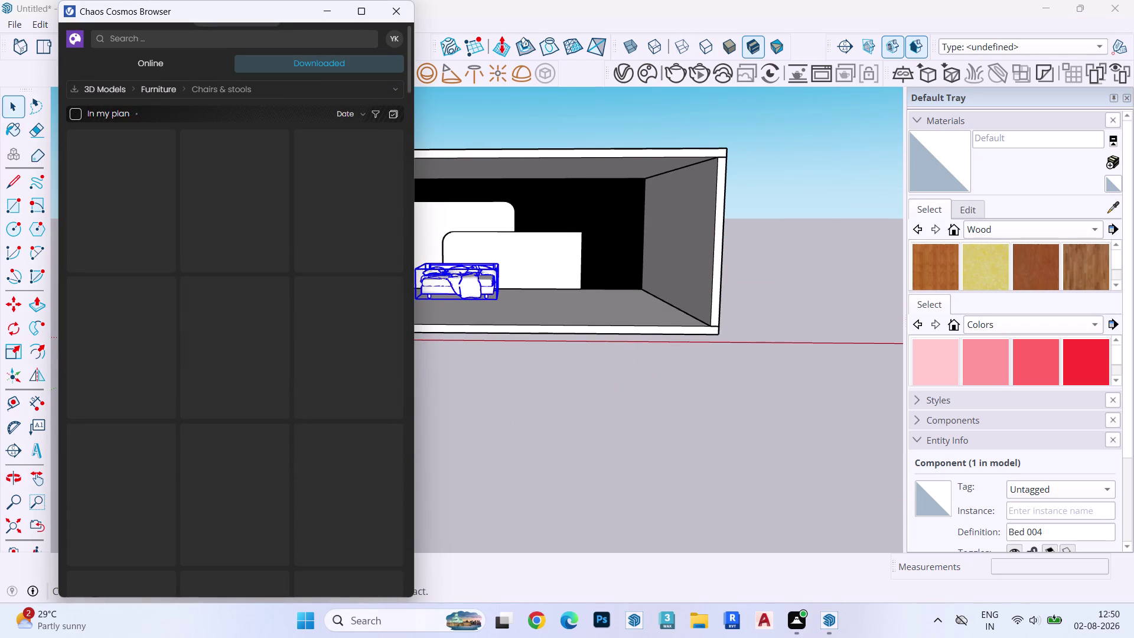
scroll(down, 3)
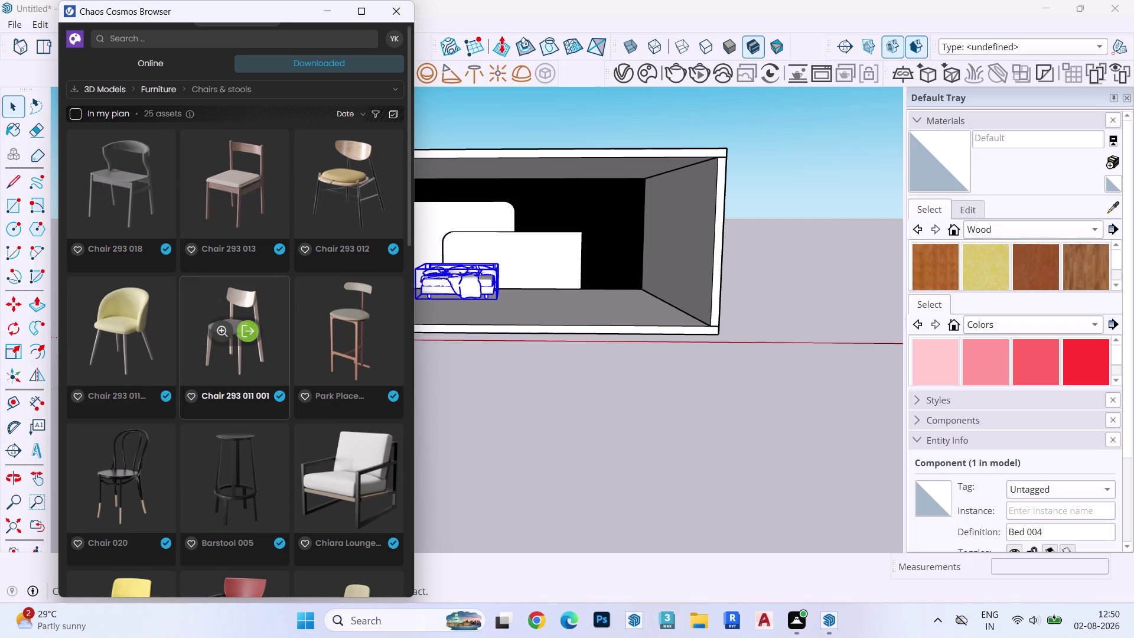
scroll(down, 3)
scroll(down, 3)
scroll(down, 3)
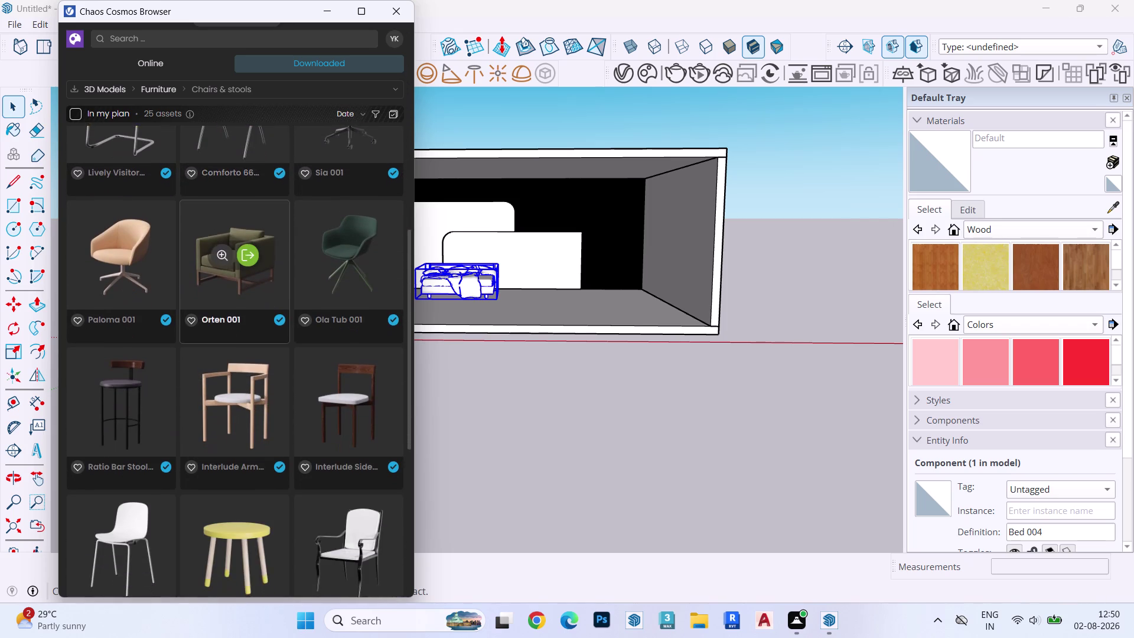
scroll(down, 3)
scroll(down, 3)
scroll(up, 3)
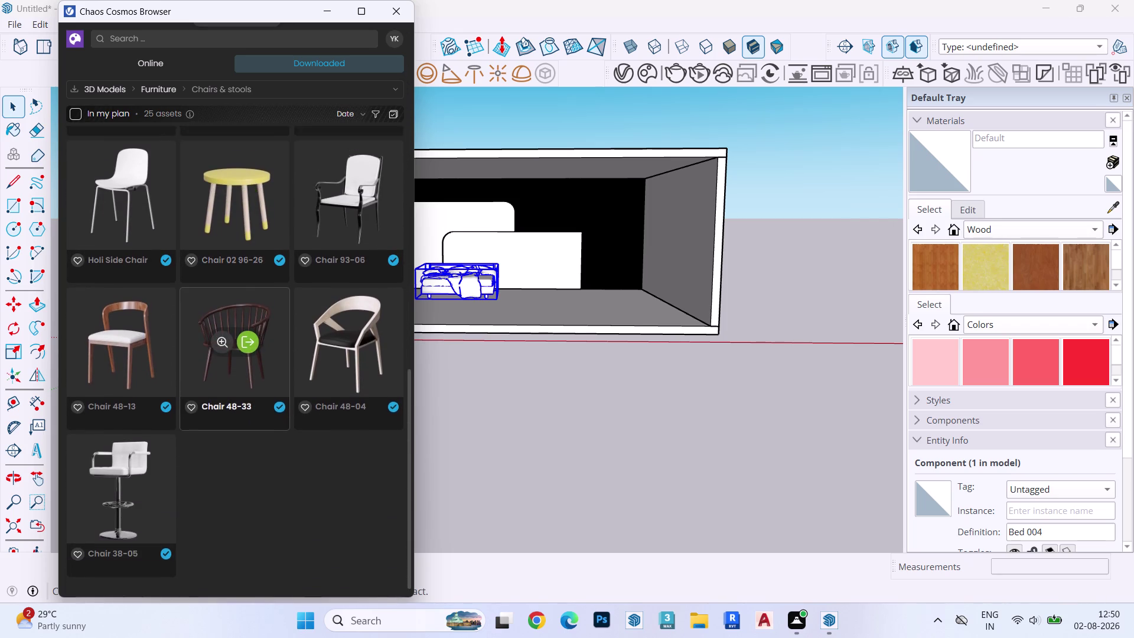
scroll(up, 3)
click(165, 62)
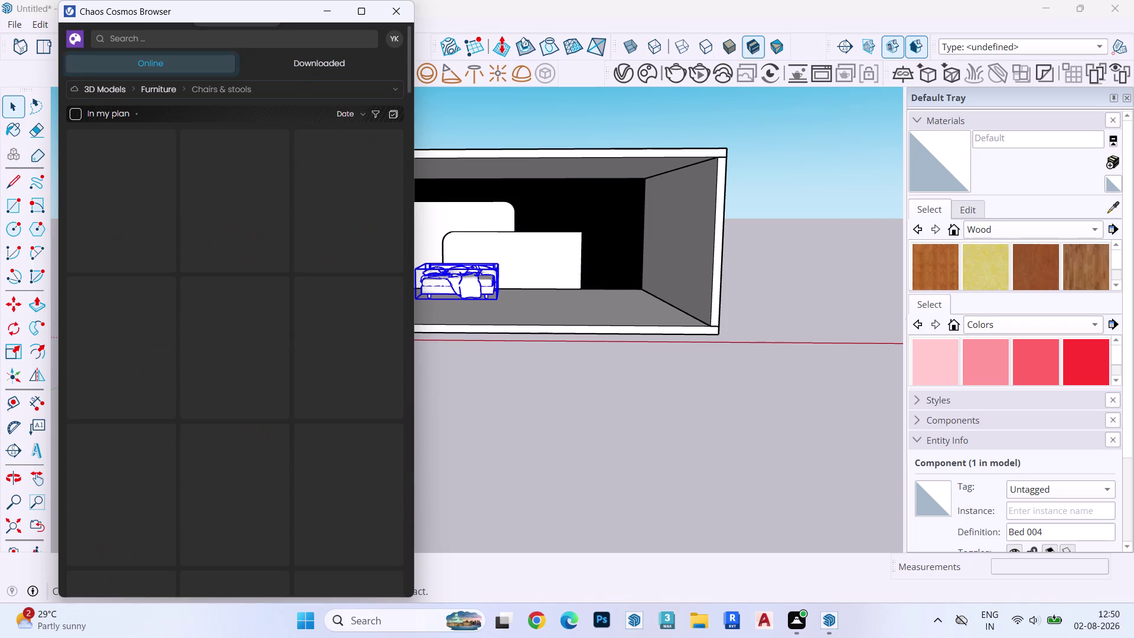
scroll(down, 3)
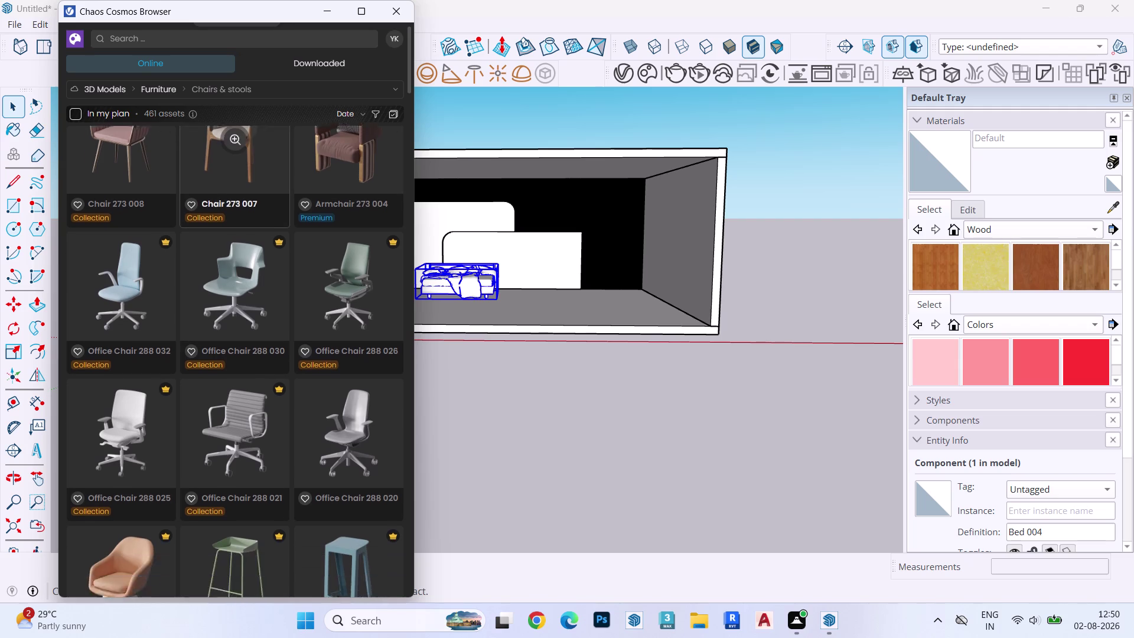
scroll(down, 3)
scroll(down, 3)
scroll(down, 3)
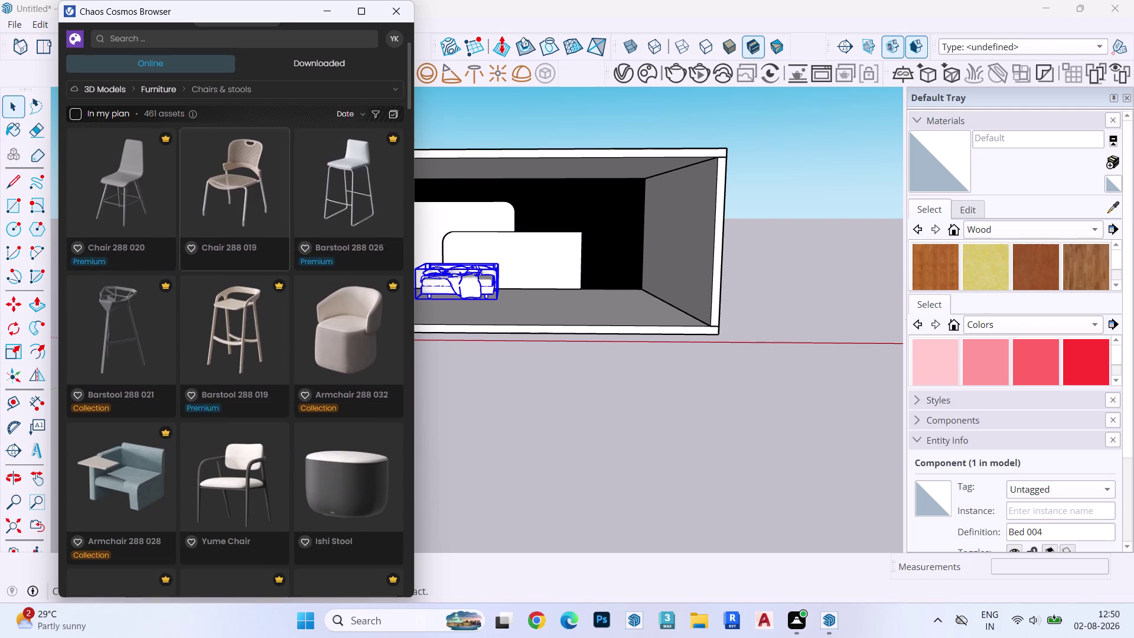
scroll(down, 3)
scroll(down, 3)
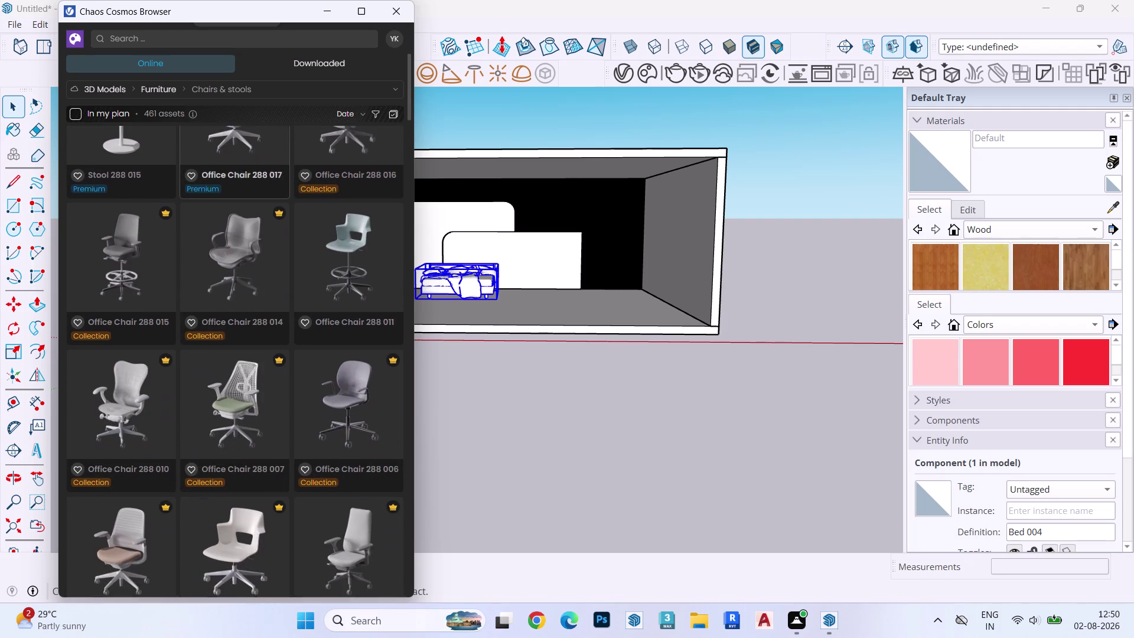
scroll(down, 3)
scroll(down, 3)
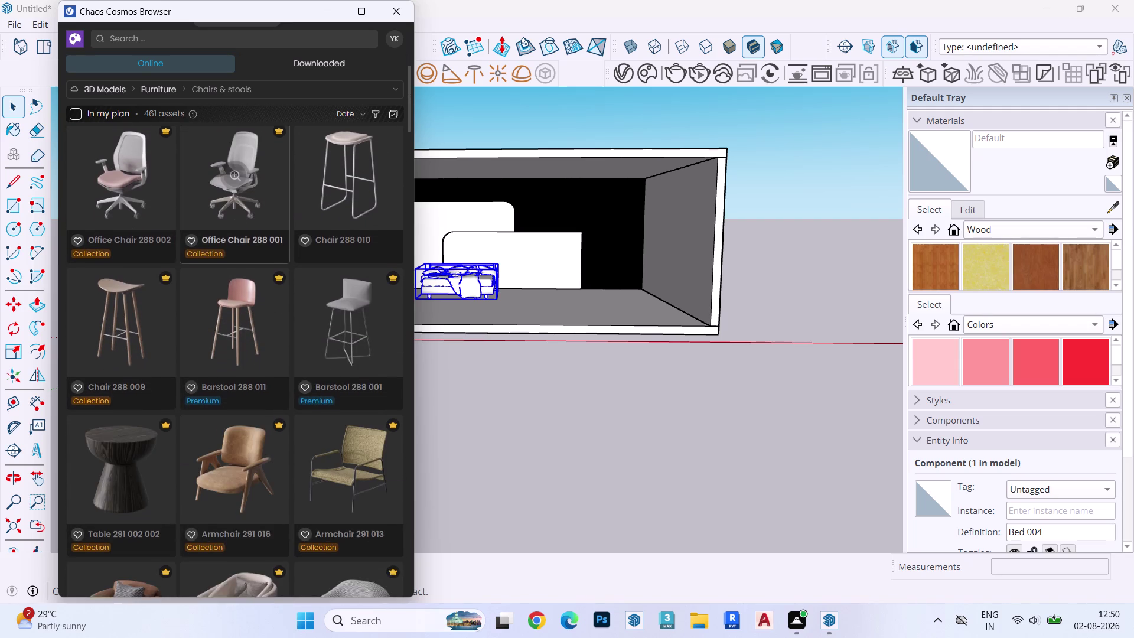
scroll(down, 3)
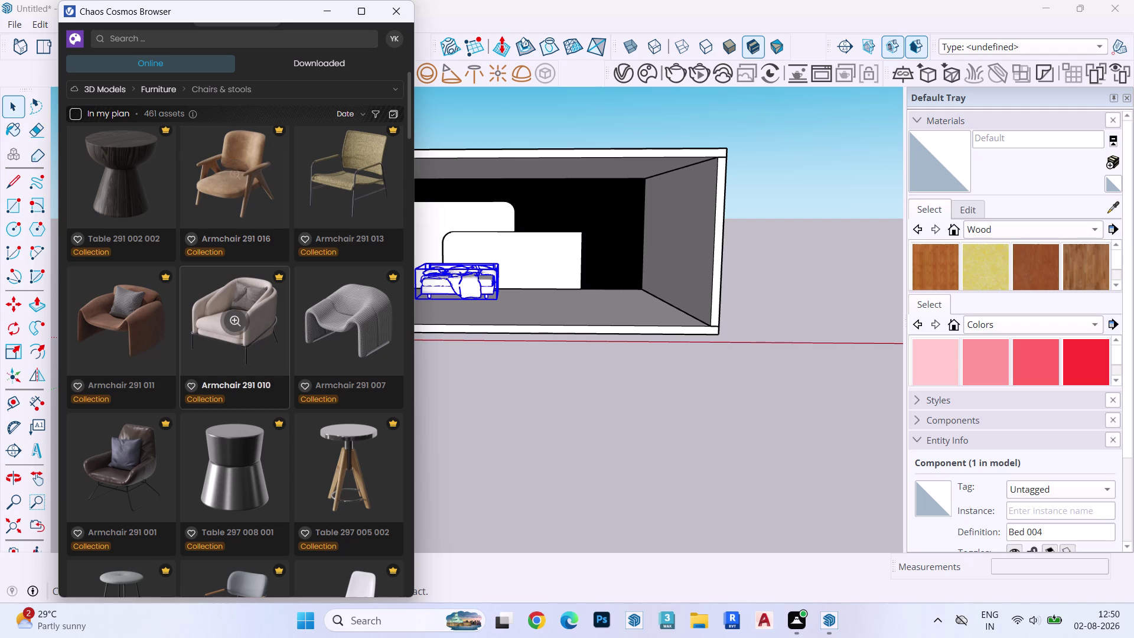
click(199, 332)
scroll(down, 3)
scroll(down, 3)
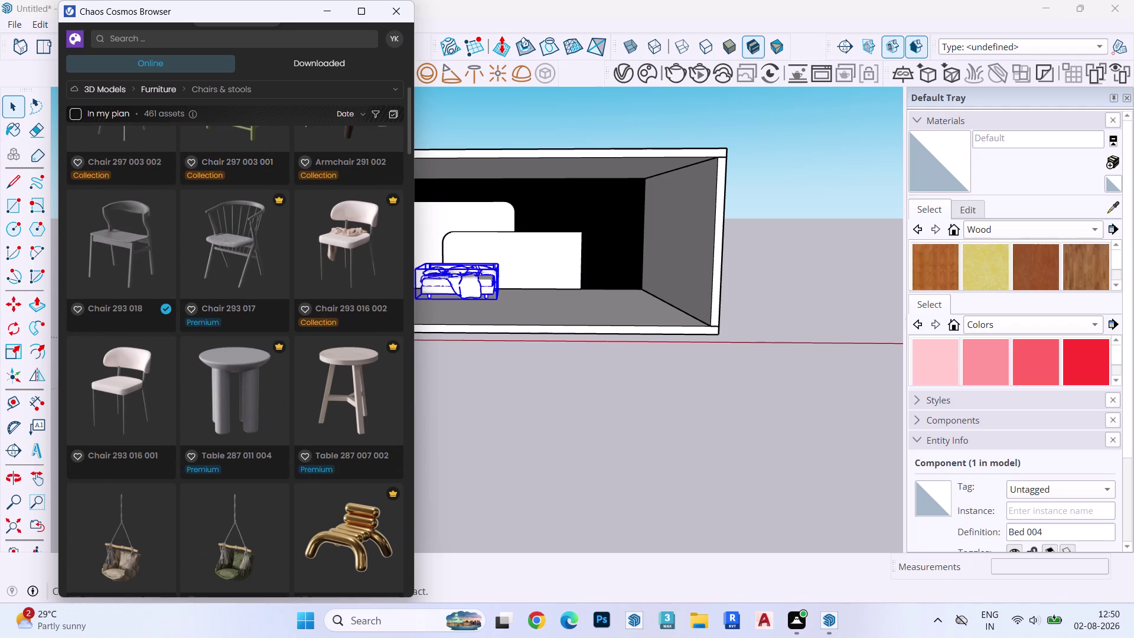
scroll(down, 3)
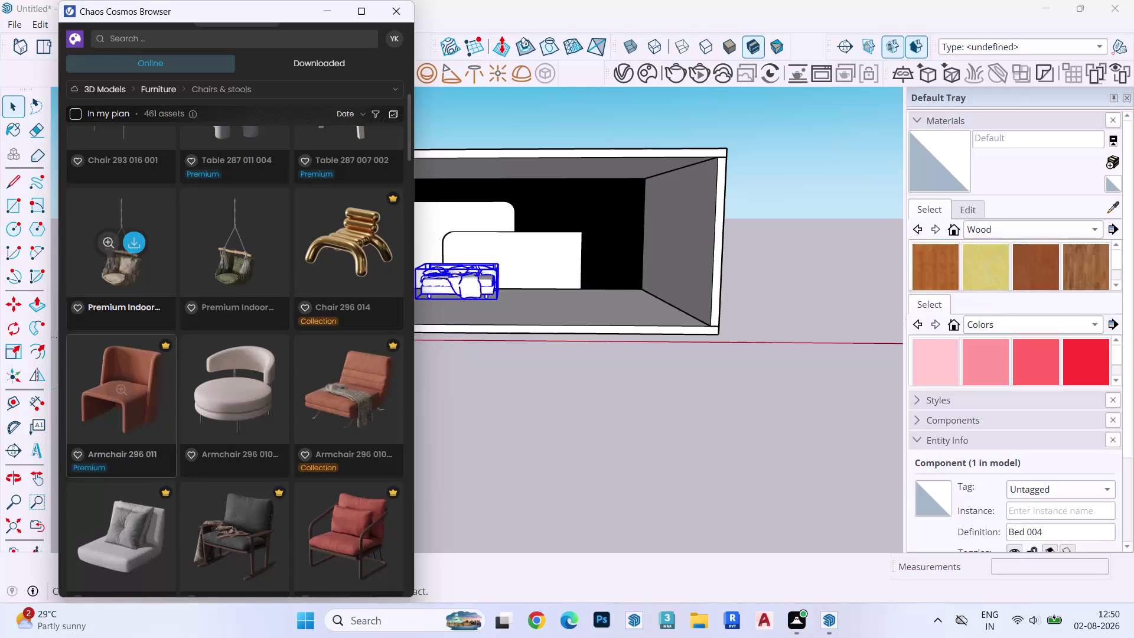
scroll(down, 3)
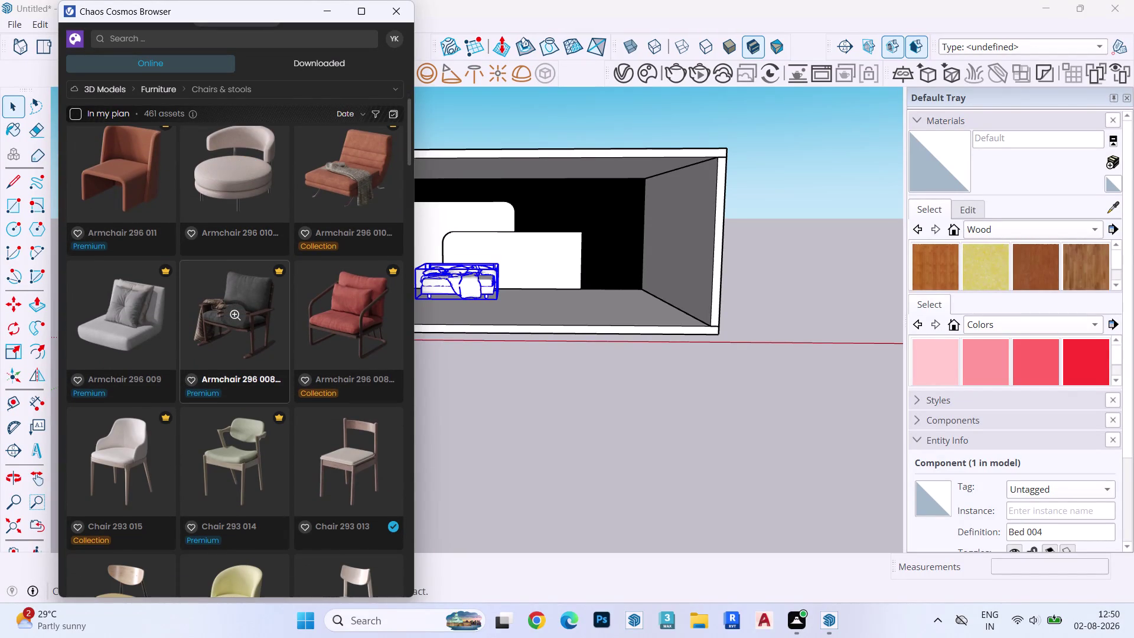
scroll(down, 3)
scroll(down, 3)
scroll(down, 3)
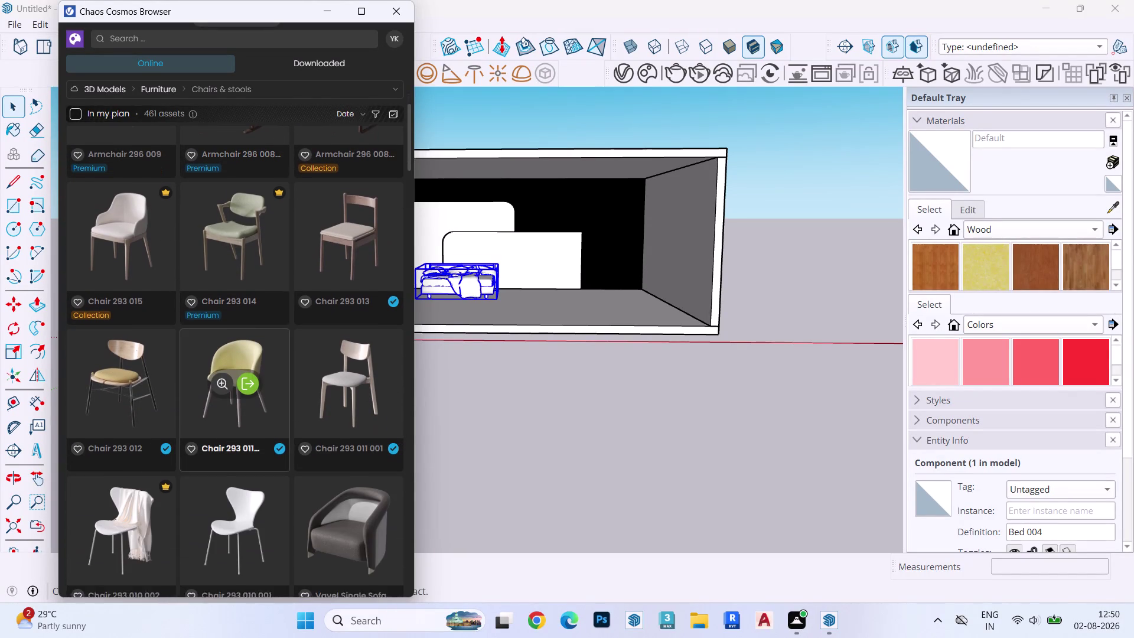
scroll(down, 3)
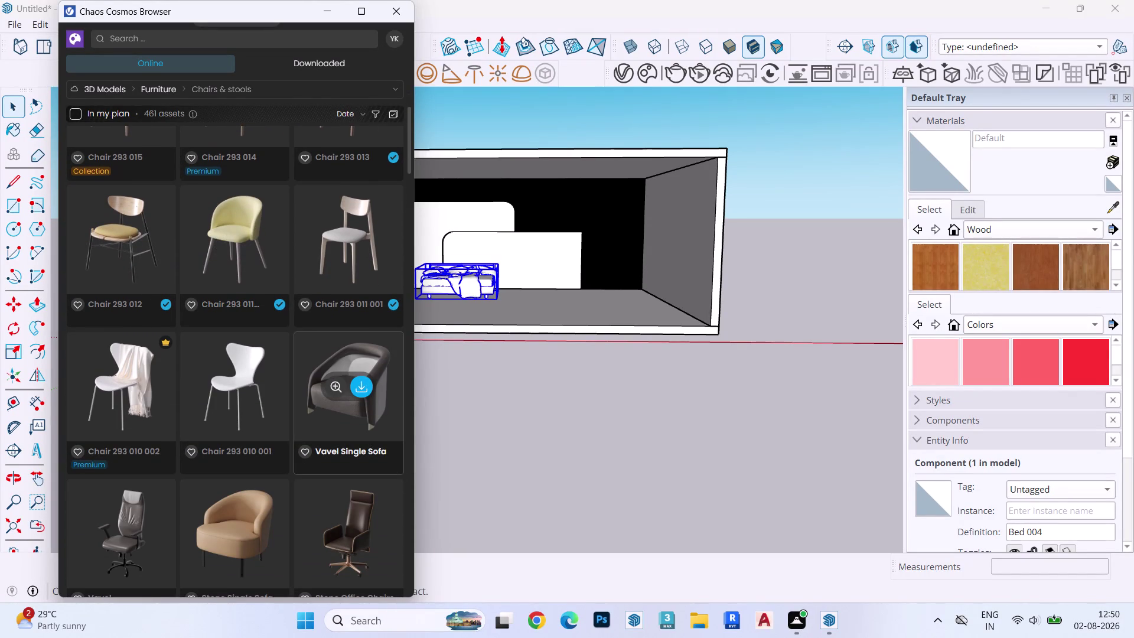
scroll(down, 3)
Download the Stone Single Sofa from Chaos Cosmos and import it into the model.
click(249, 381)
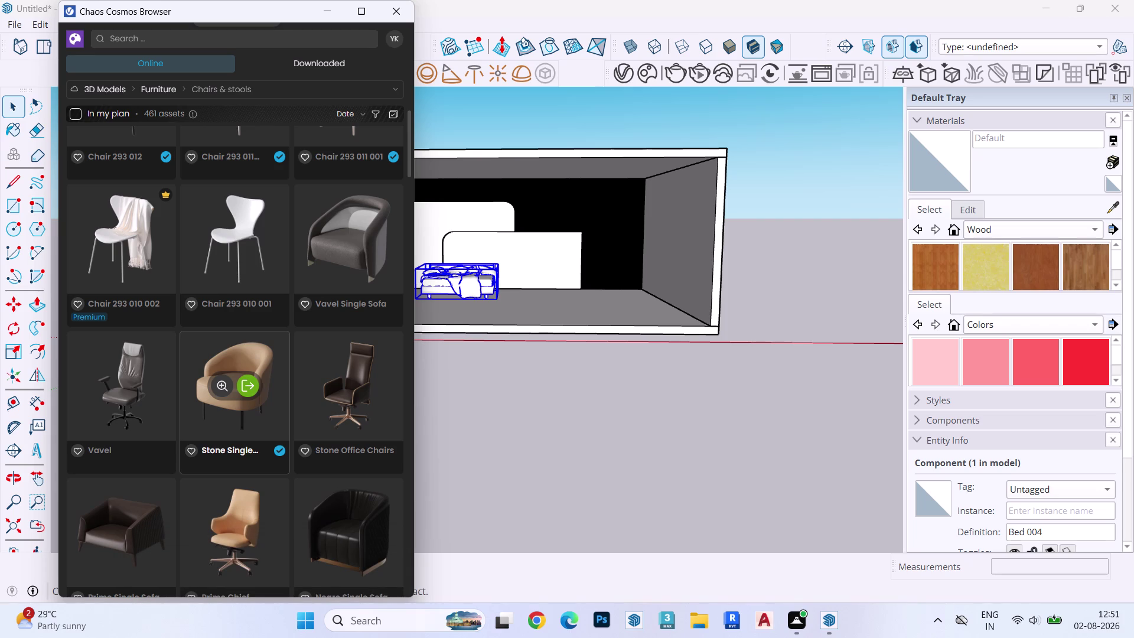
click(255, 396)
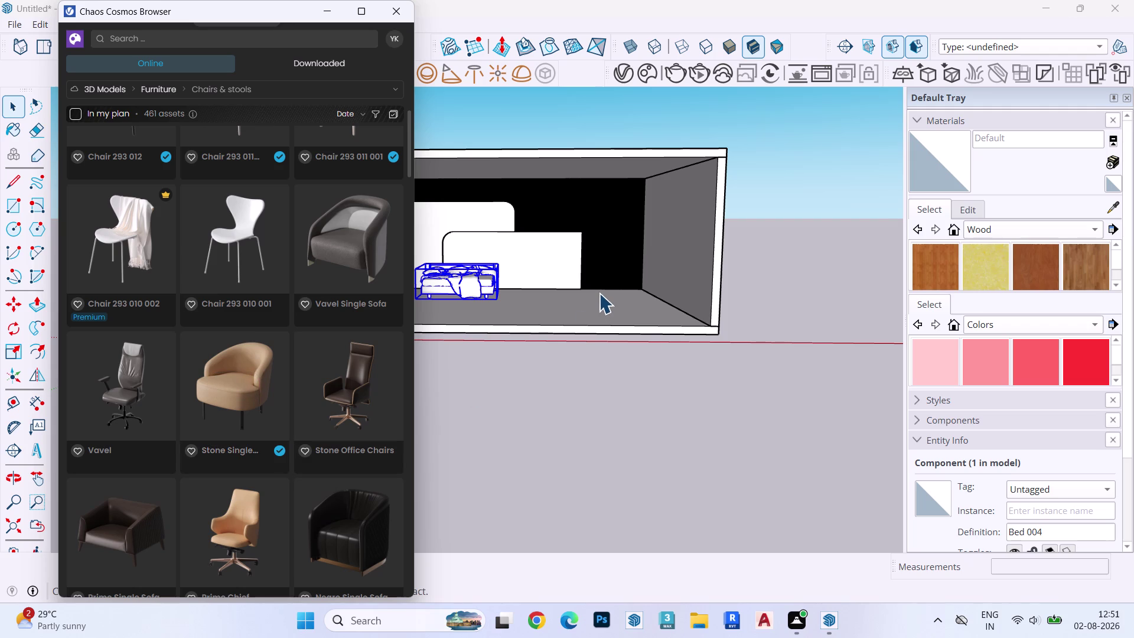
click(249, 382)
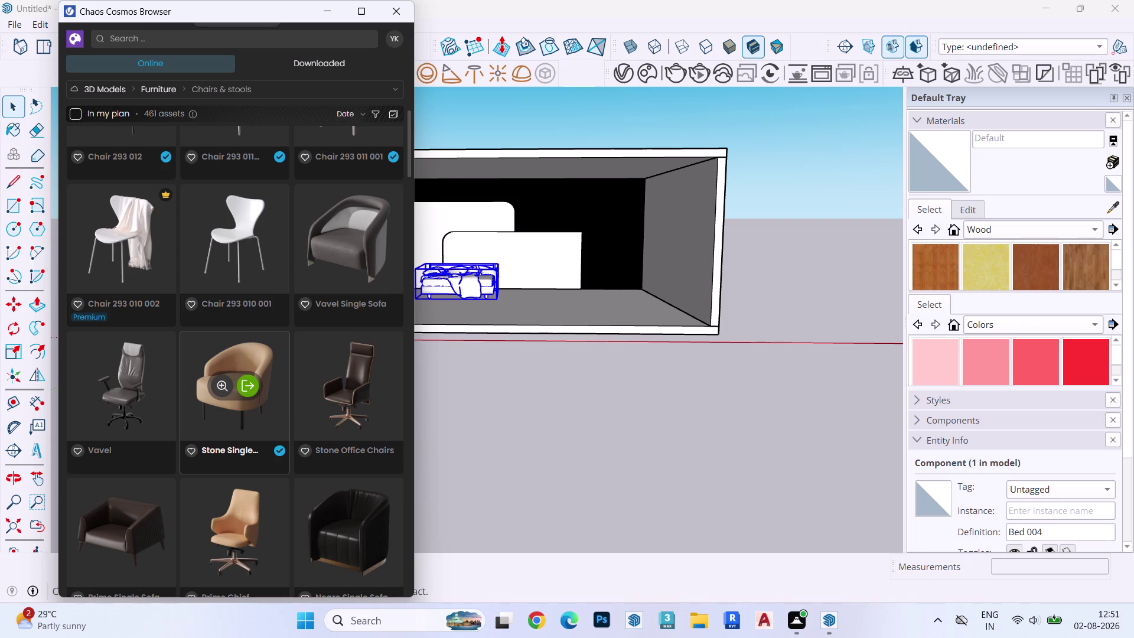
Place the armchair on the bedroom floor to the right of the bed.
middle_drag(619, 264, 593, 339)
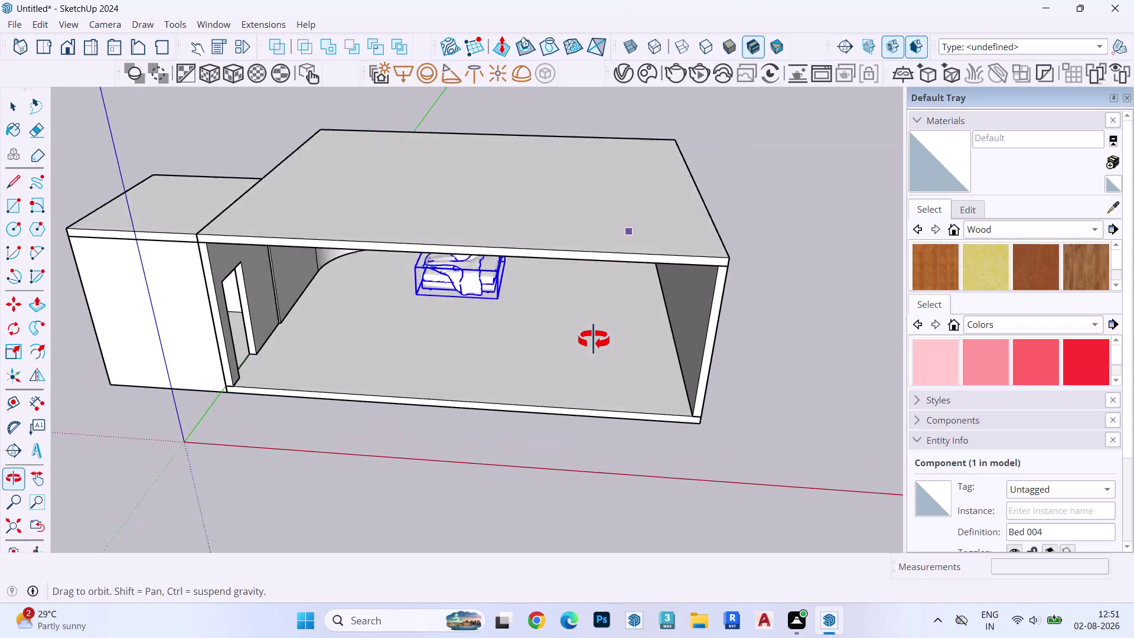
middle_drag(593, 339, 593, 334)
click(594, 301)
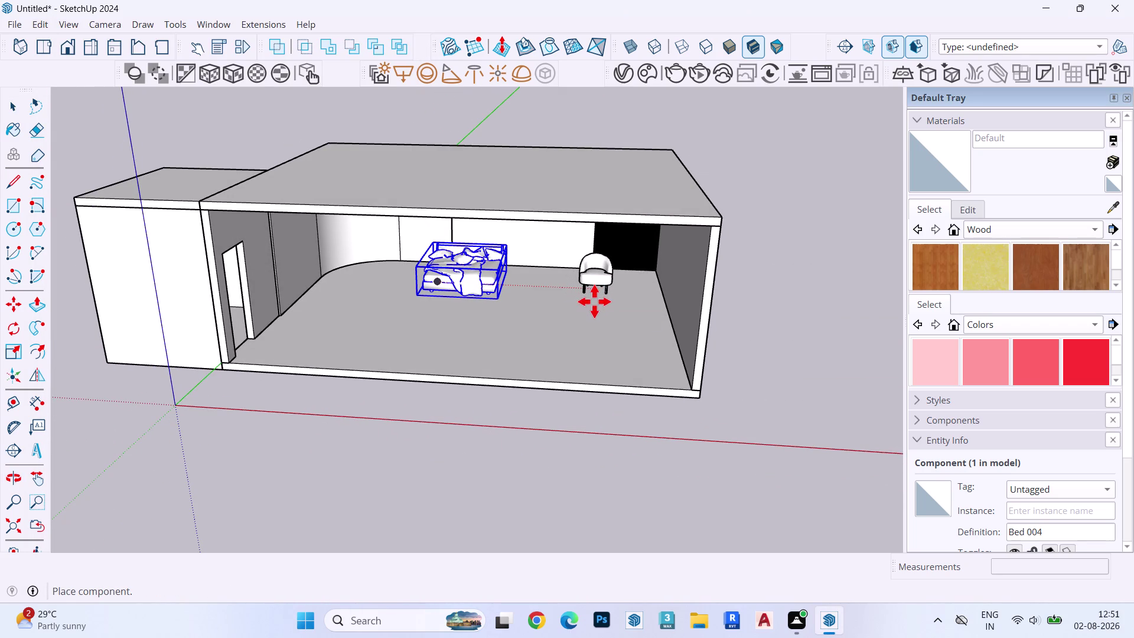
key(space)
scroll(up, 3)
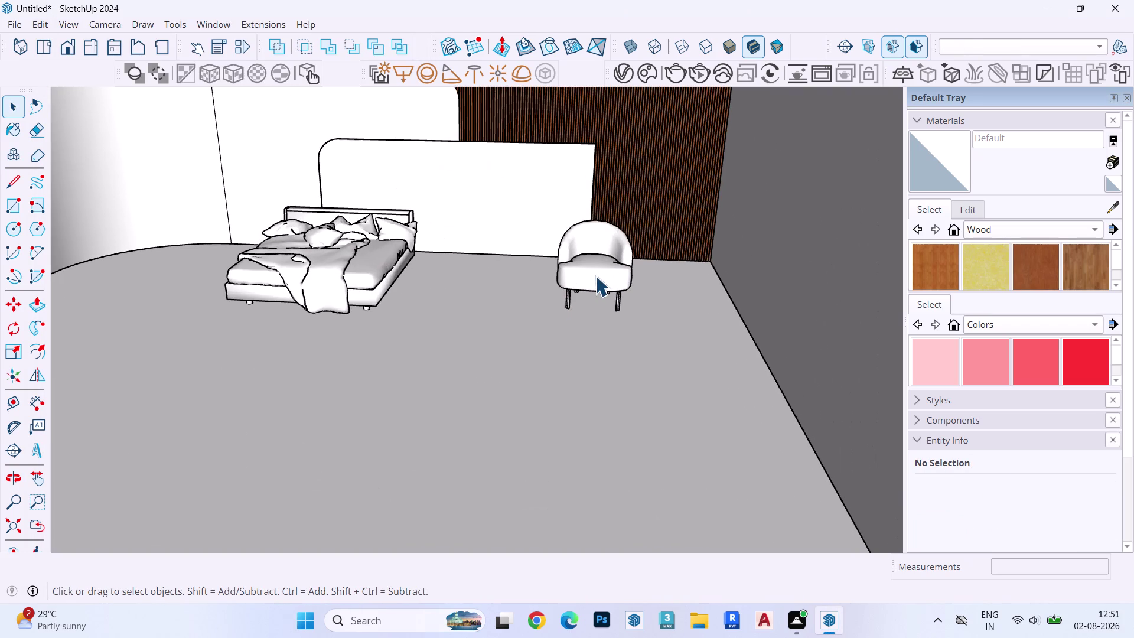
Rotate the armchair about 50° so it angles toward the bed.
click(596, 275)
key(q)
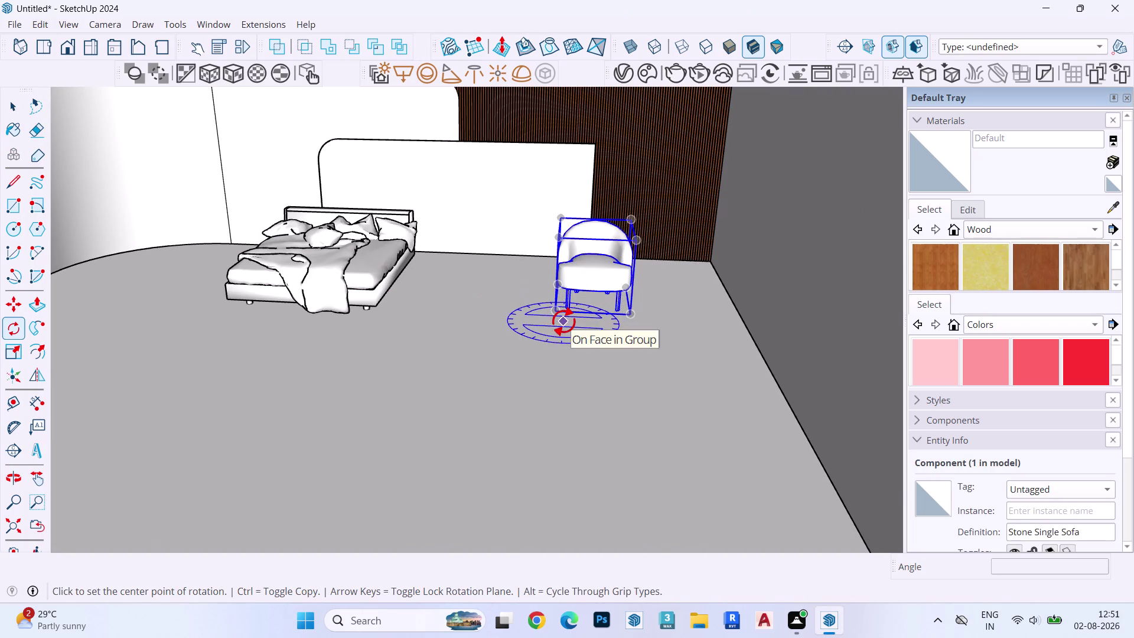
key(Up)
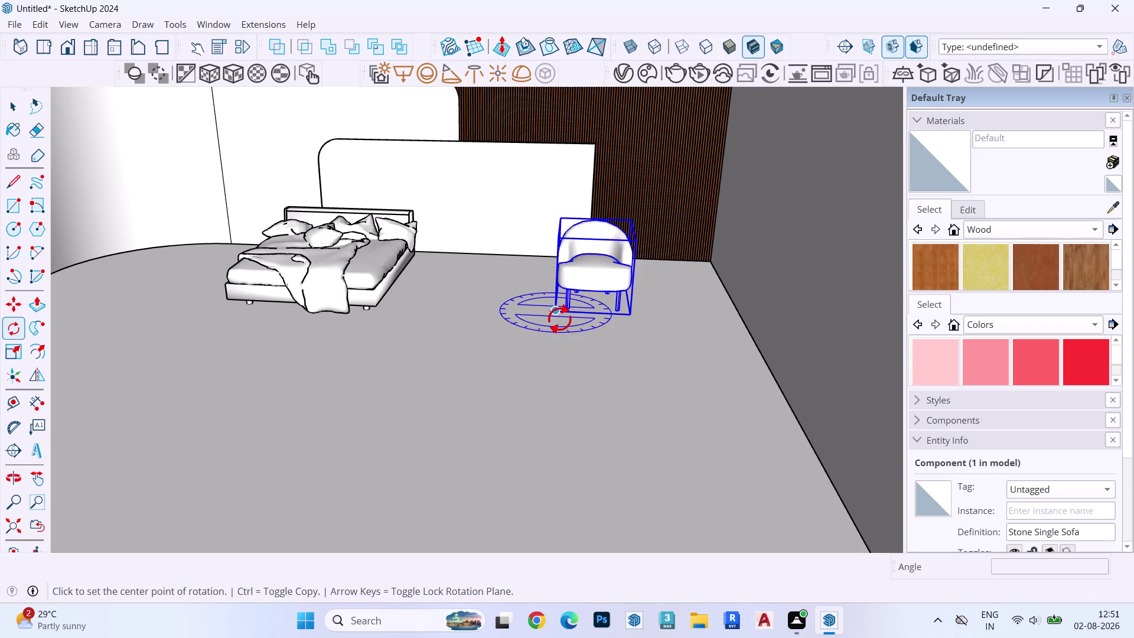
click(558, 315)
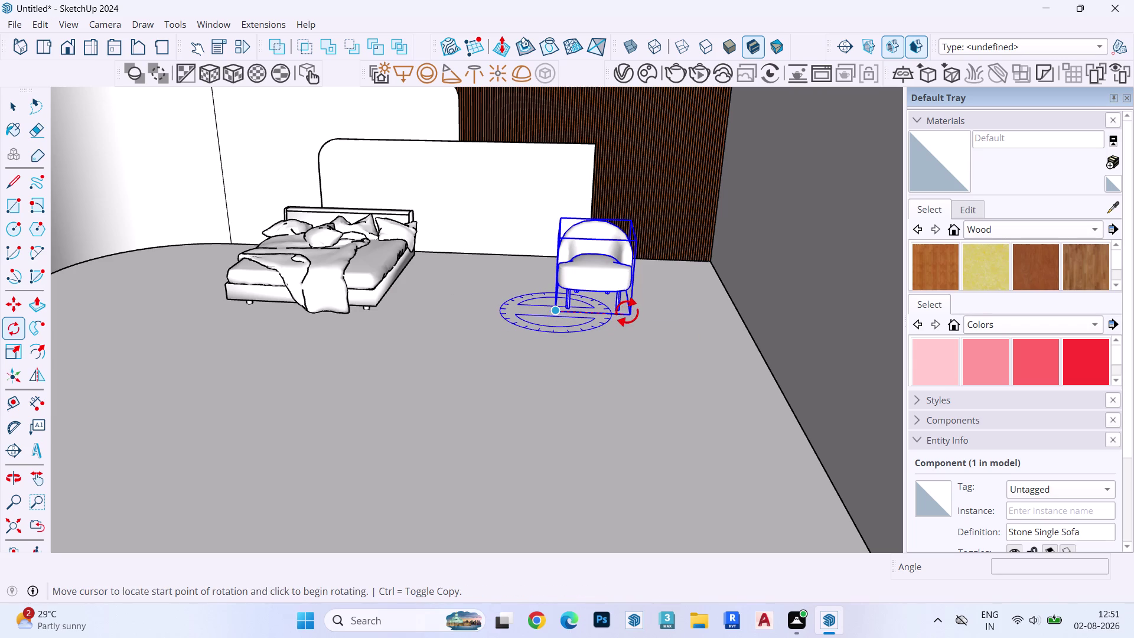
click(636, 312)
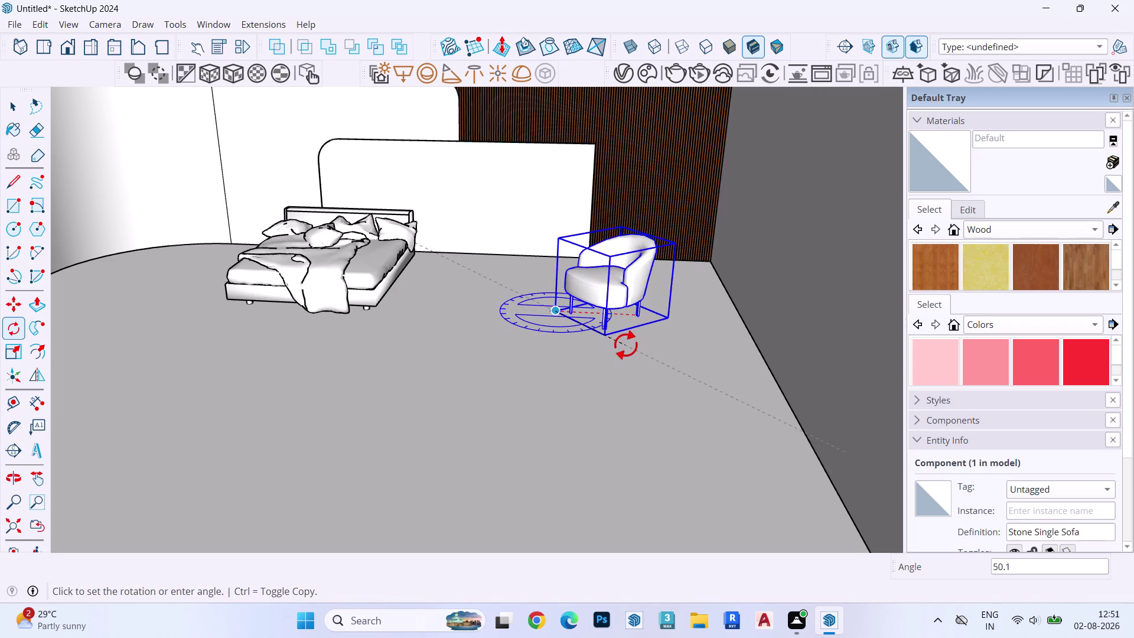
click(625, 345)
key(space)
Enlarge the armchair slightly and measure its height with the Tape Measure.
key(s)
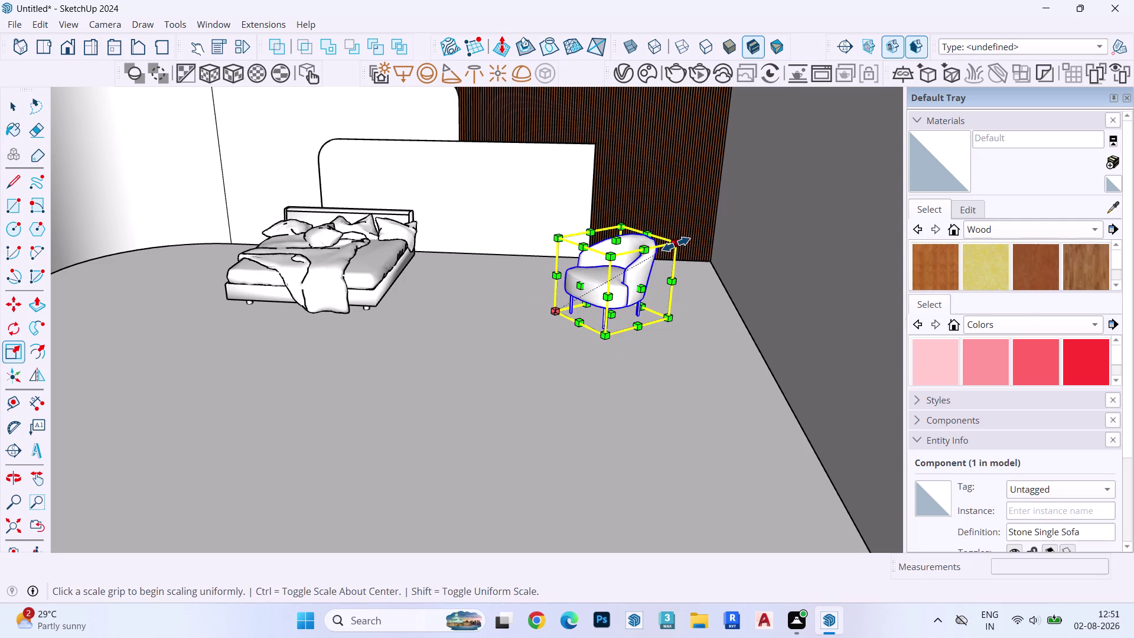
drag(675, 244, 709, 246)
click(708, 245)
key(space)
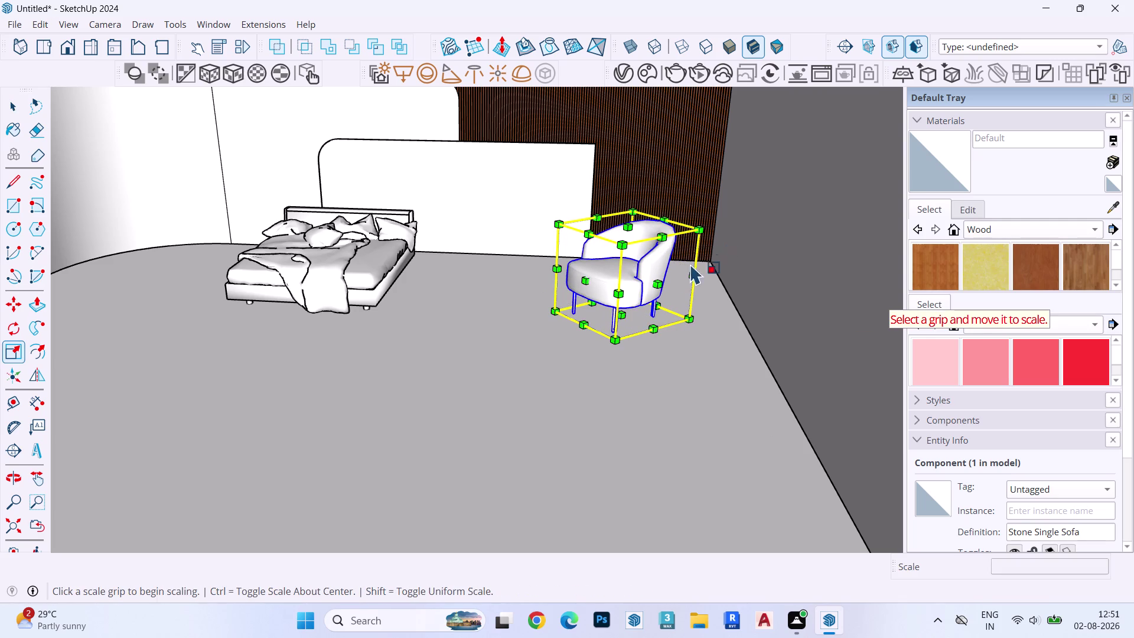
key(t)
click(604, 271)
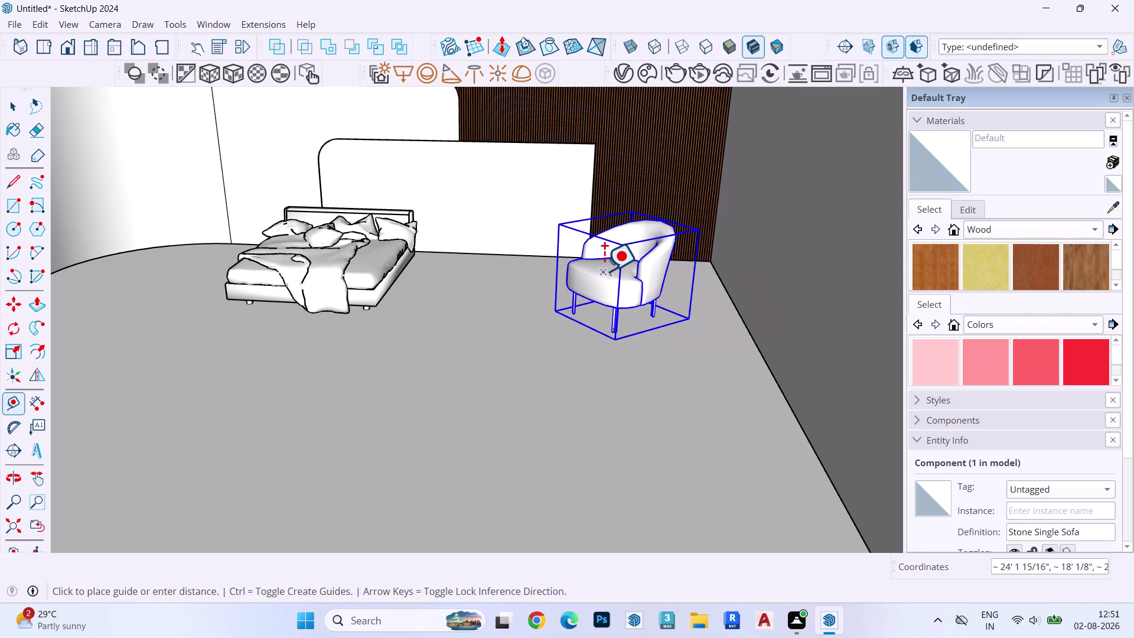
key(Up)
key(space)
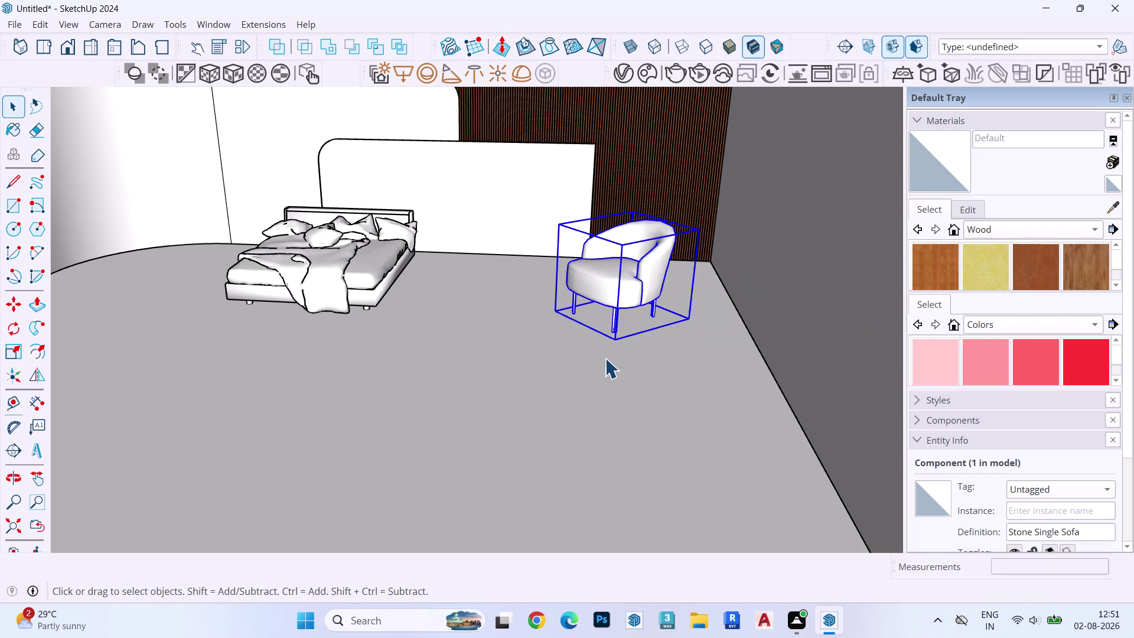
middle_drag(612, 328, 654, 252)
Move the Stone Single Sofa armchair to a new spot on the floor.
key(m)
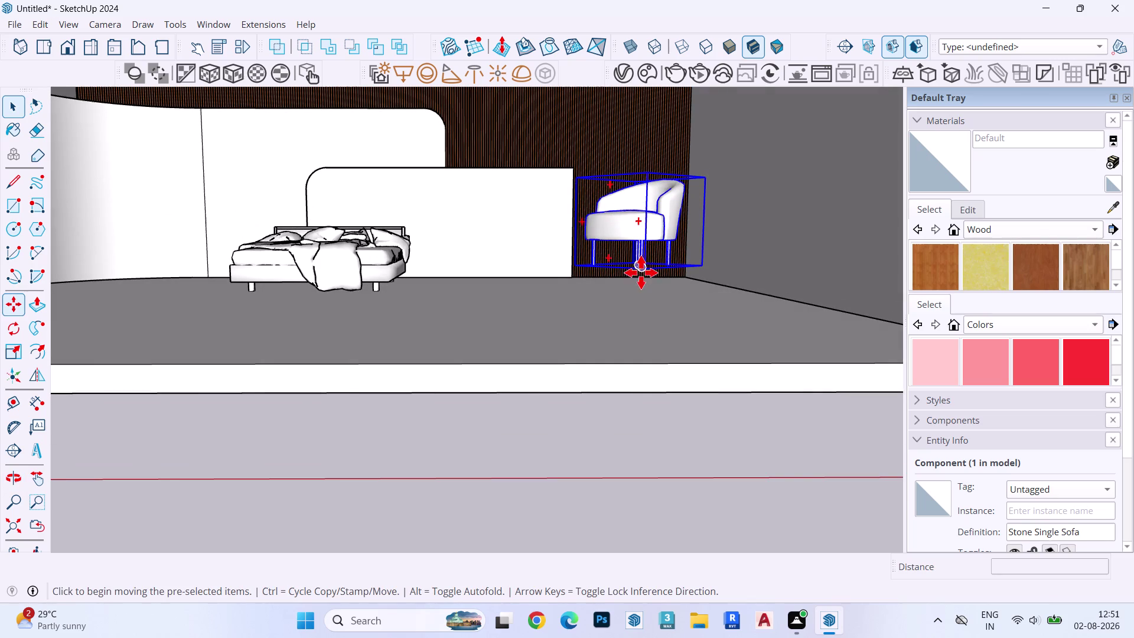
click(643, 268)
key(Up)
click(632, 343)
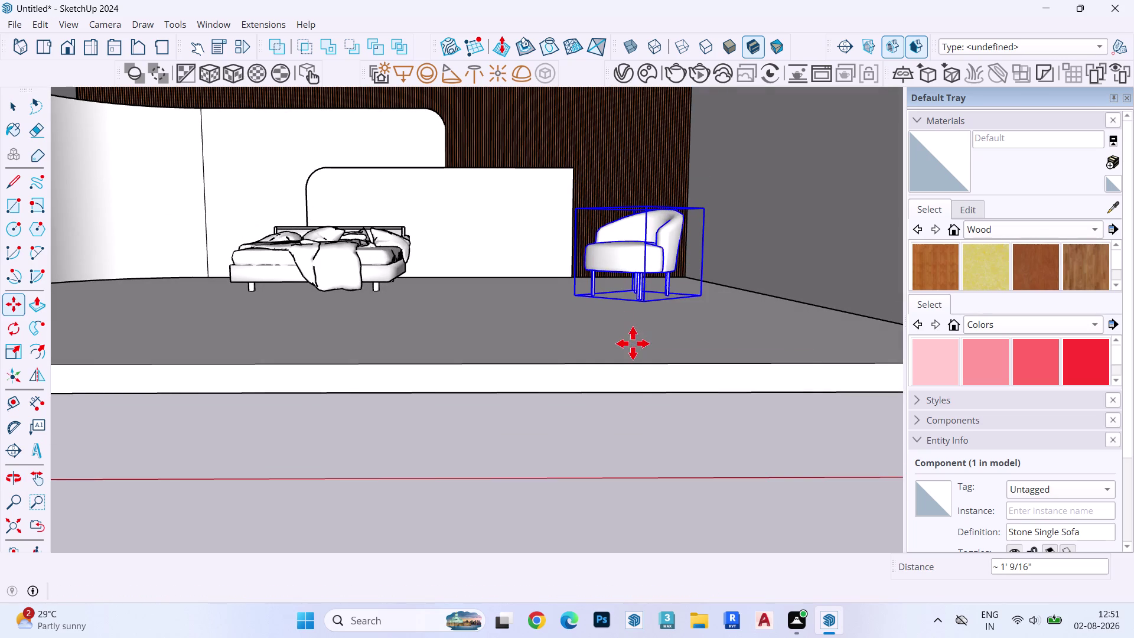
key(space)
Measure the armchair's height, scale it down slightly, then re-measure from the seat.
key(t)
middle_drag(626, 251, 634, 290)
click(627, 268)
key(Up)
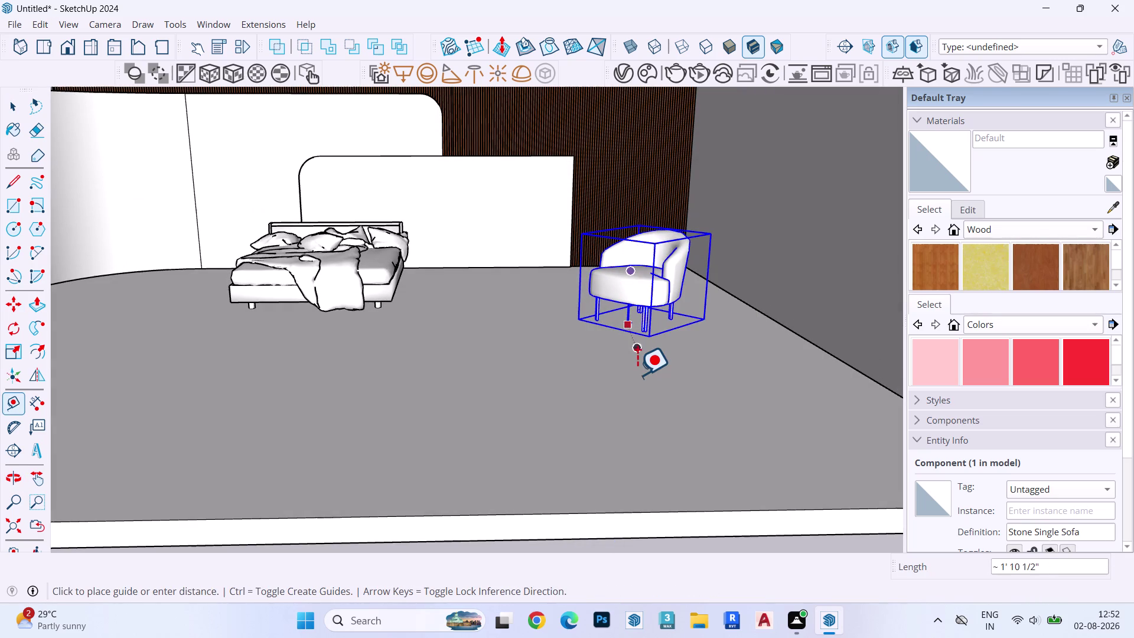
key(space)
key(s)
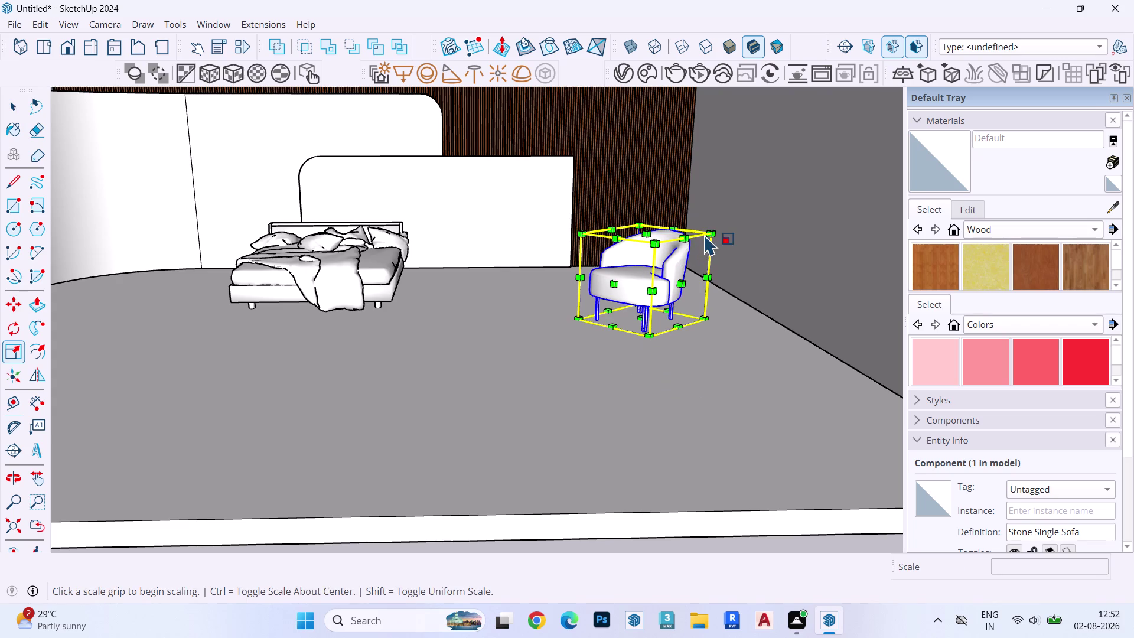
drag(711, 232, 705, 247)
key(t)
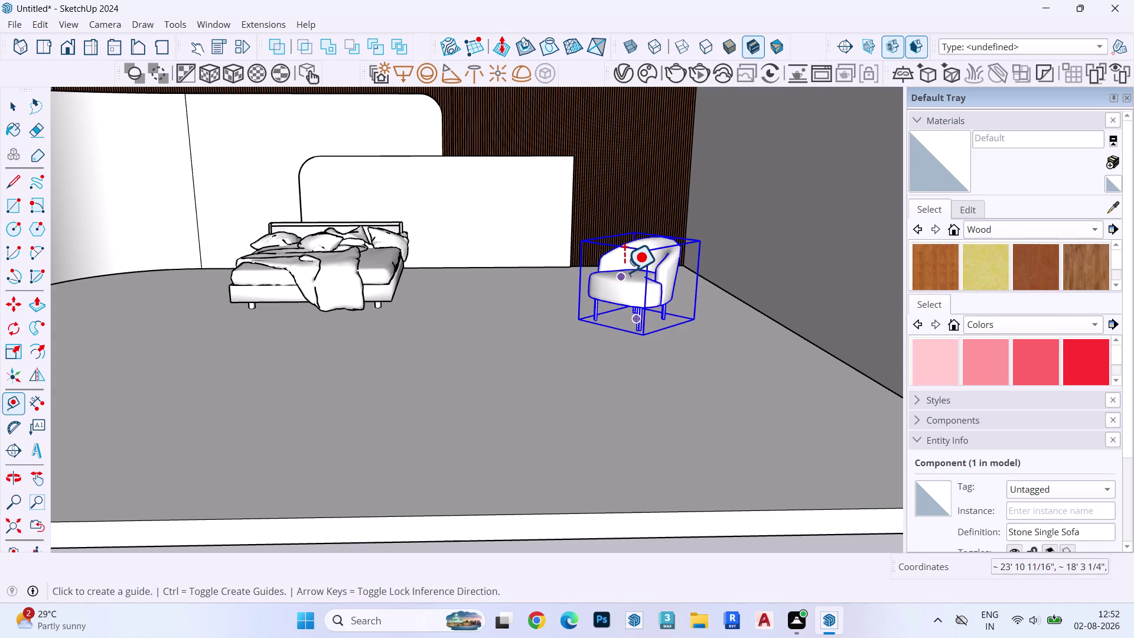
click(624, 271)
key(Up)
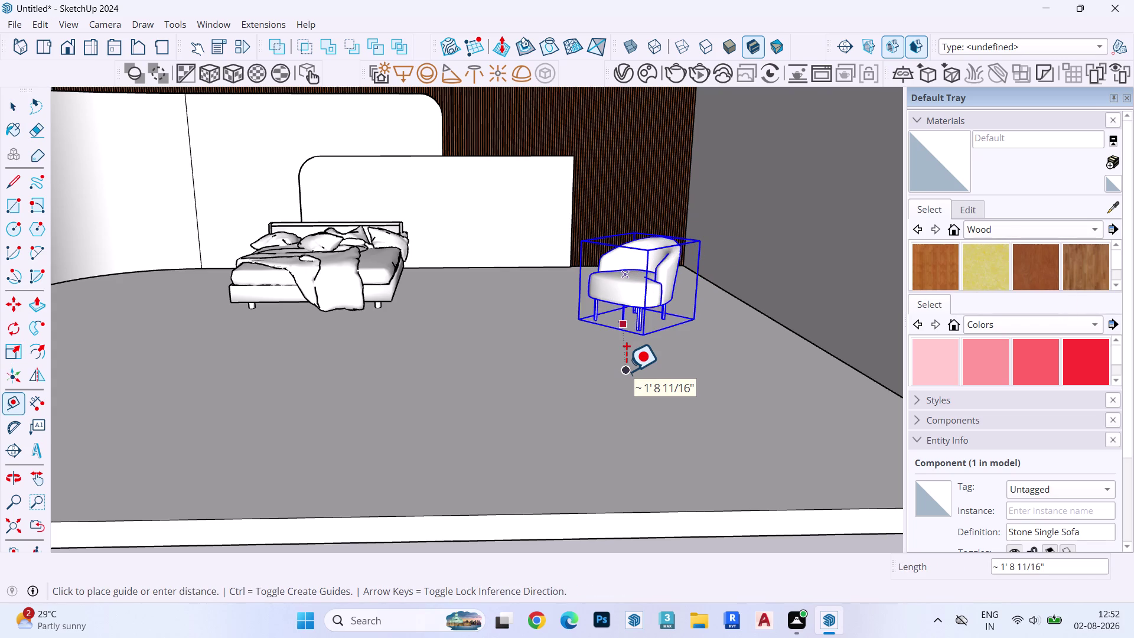
key(space)
Shrink the armchair a little more and check its height again.
key(s)
drag(698, 240, 697, 242)
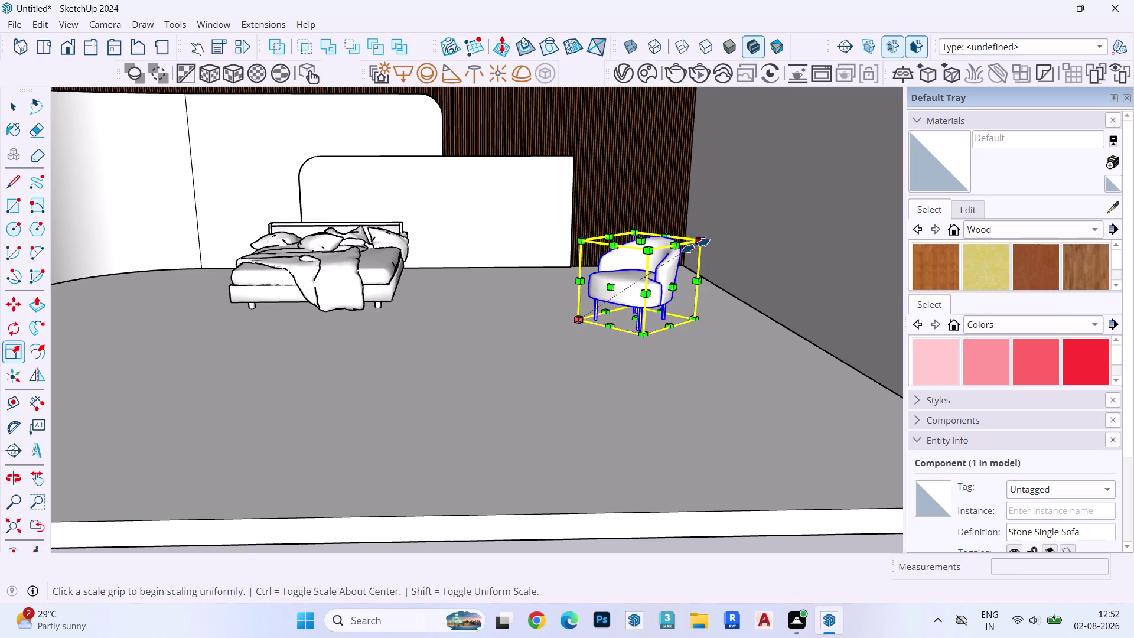
drag(697, 243, 694, 249)
key(space)
key(t)
click(624, 278)
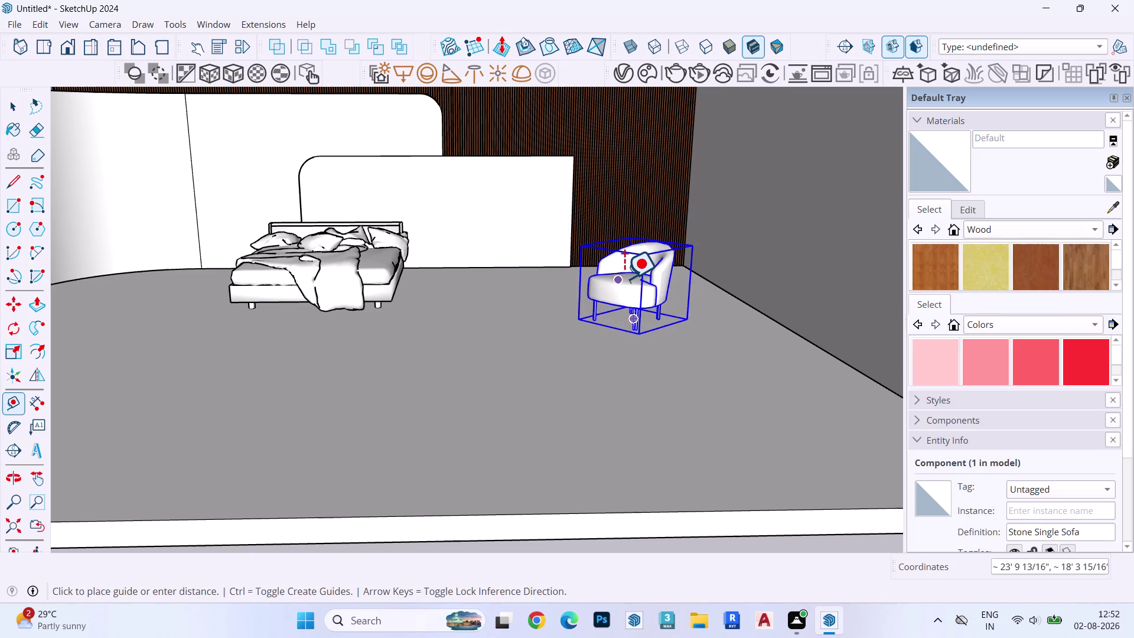
key(Up)
key(space)
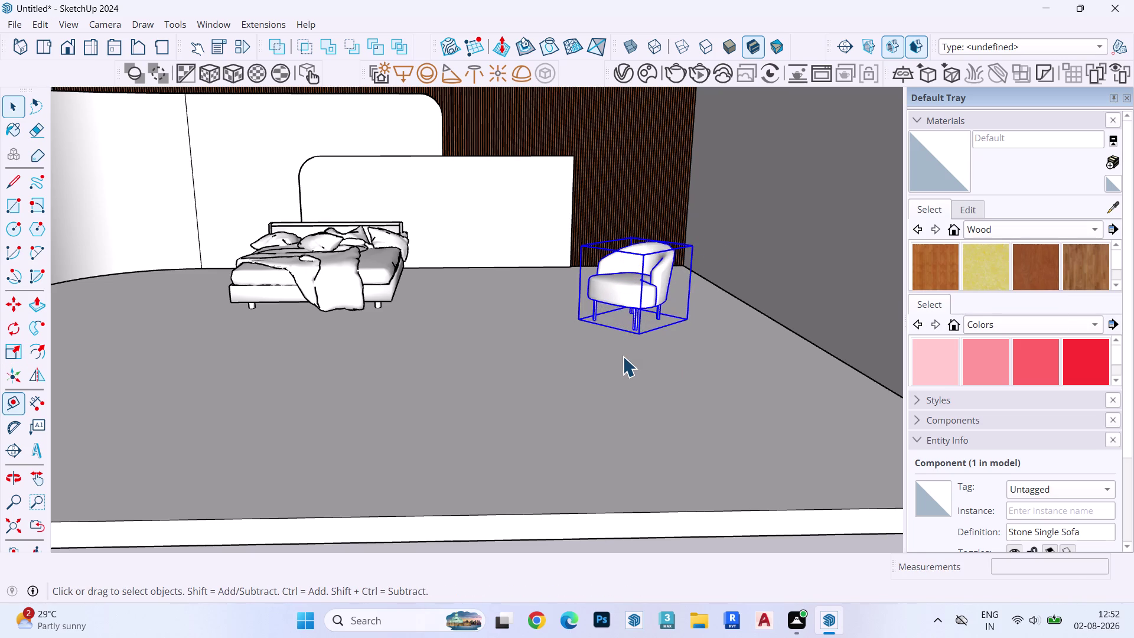
key(Escape)
key(Escape)
Move the armchair farther back near the rear wall and orbit to frame the whole room.
key(m)
middle_drag(615, 359, 617, 417)
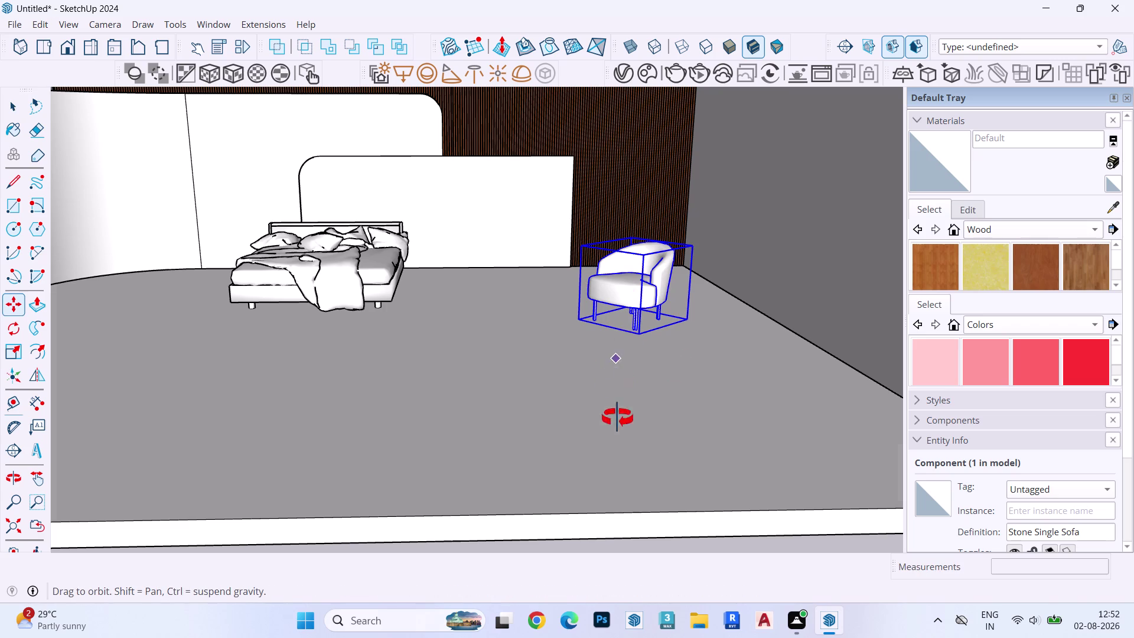
middle_drag(617, 418, 608, 414)
click(595, 416)
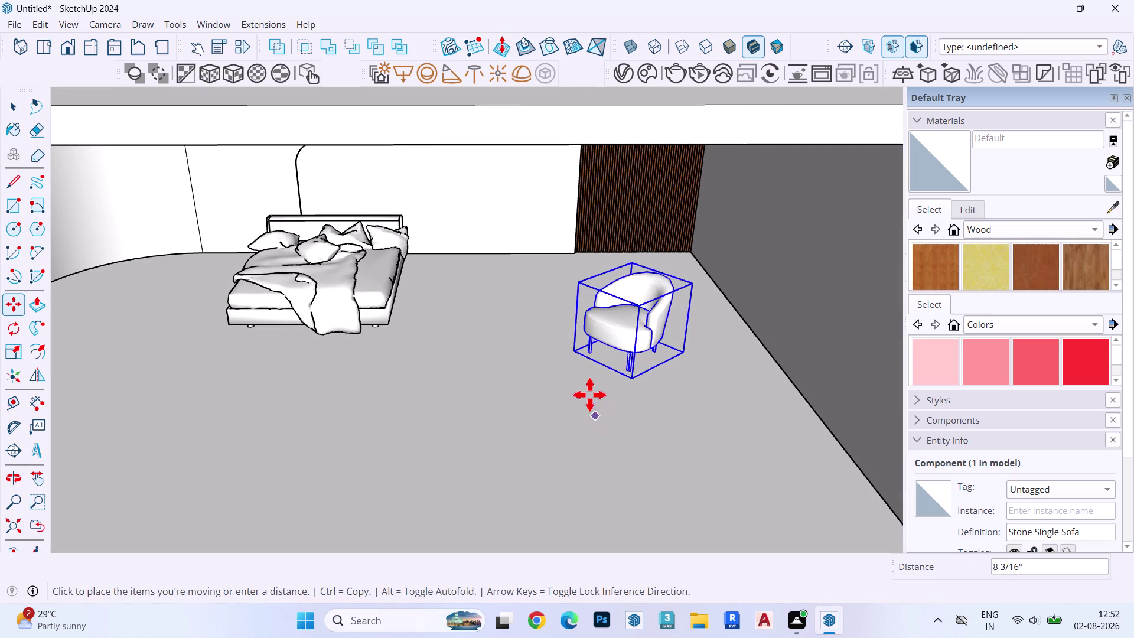
key(Left)
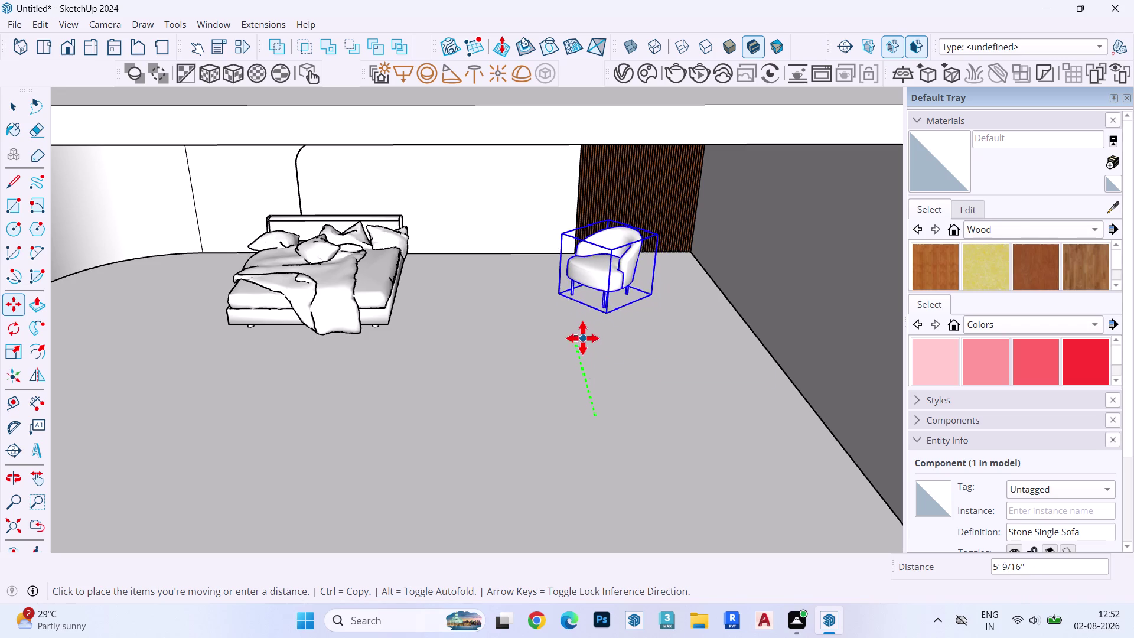
click(582, 336)
key(space)
key(Escape)
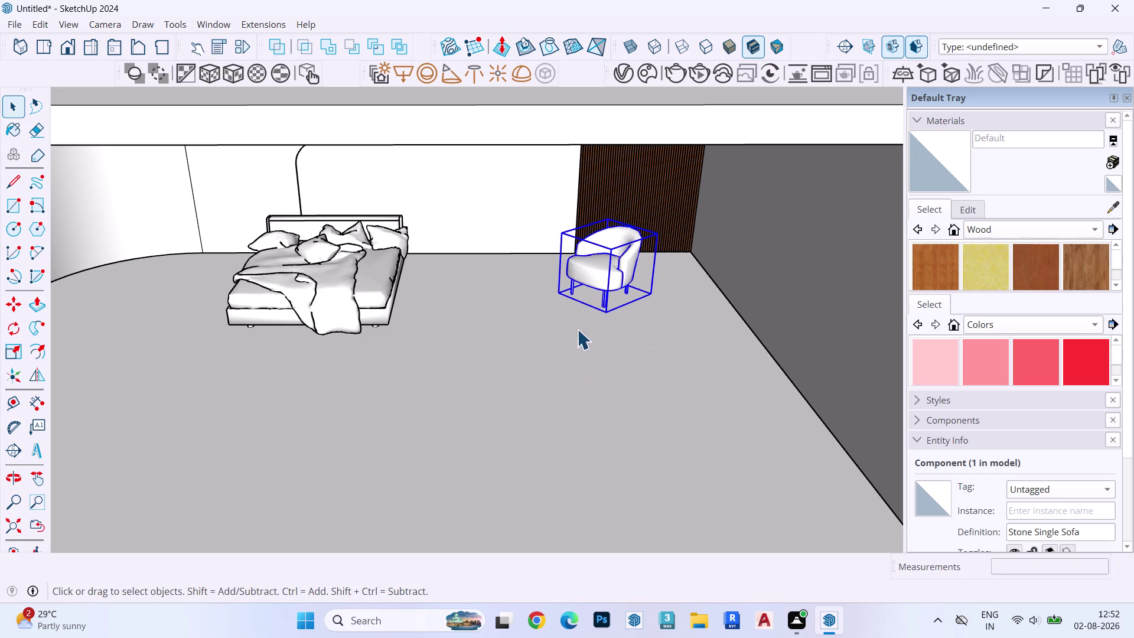
scroll(down, 3)
middle_drag(527, 293, 526, 207)
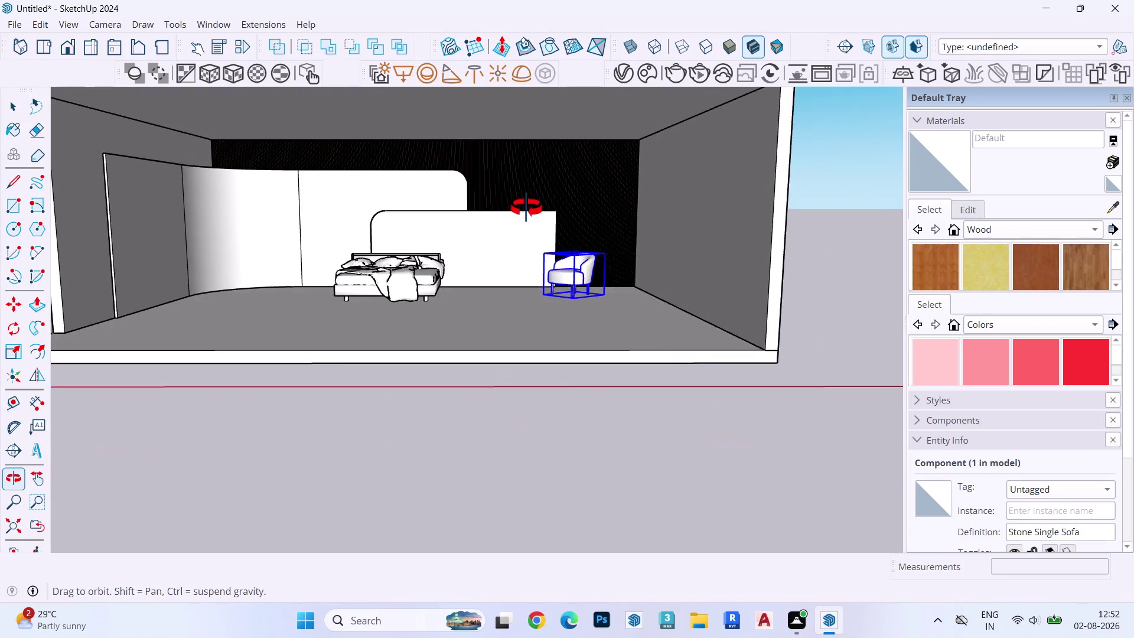
middle_drag(526, 207, 528, 226)
In Chaos Cosmos, browse Sofas & armchairs, then switch to the Tables & desks category.
click(652, 68)
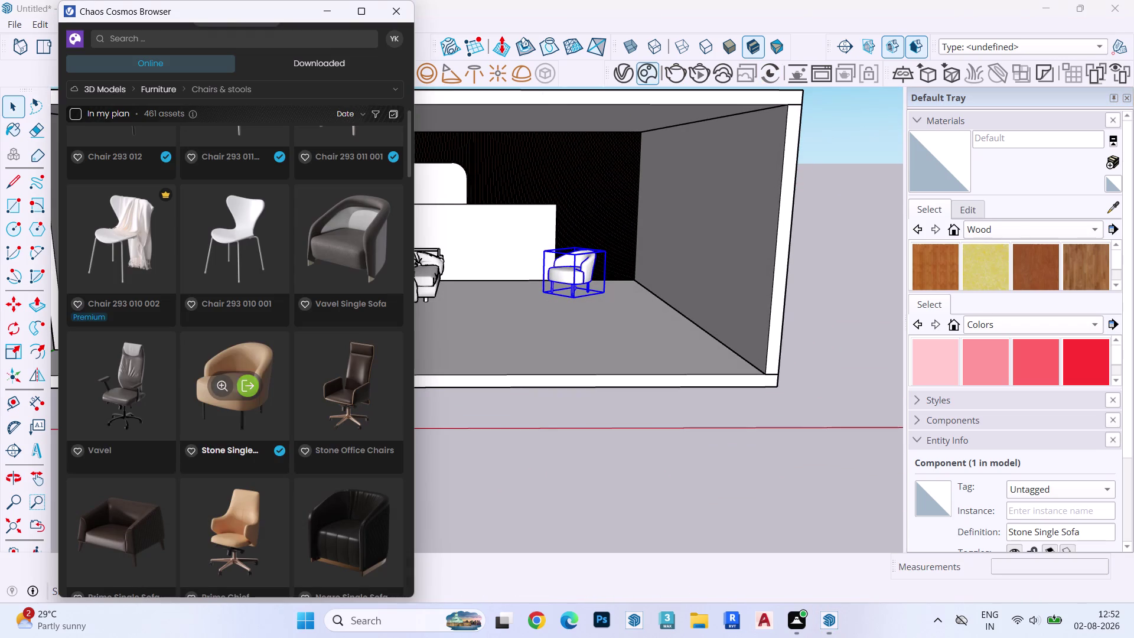
click(169, 88)
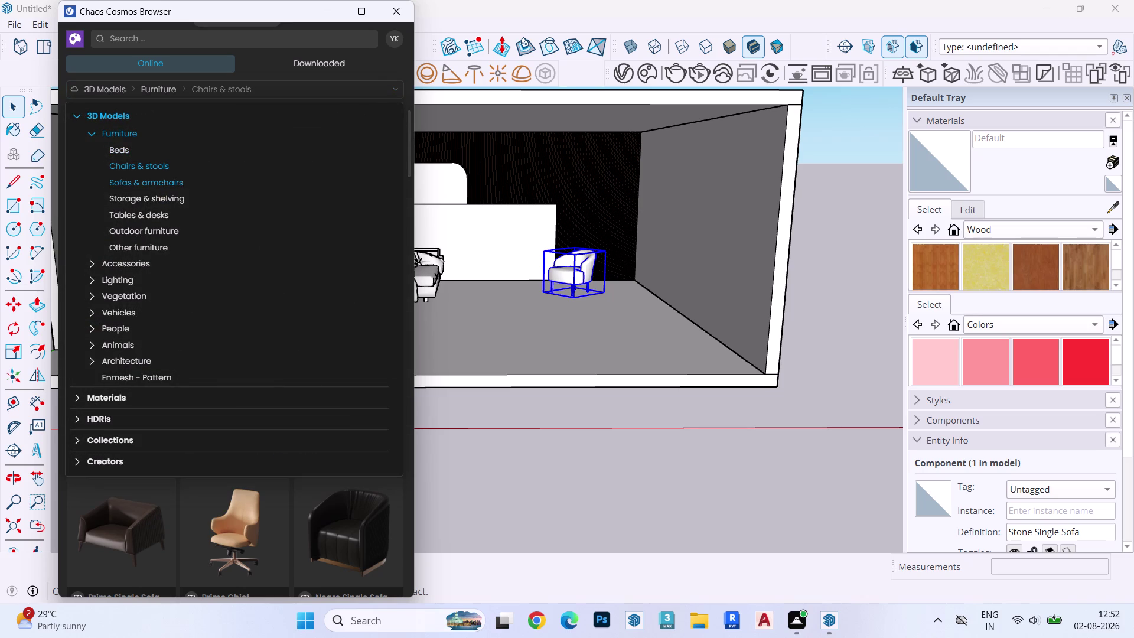
click(150, 183)
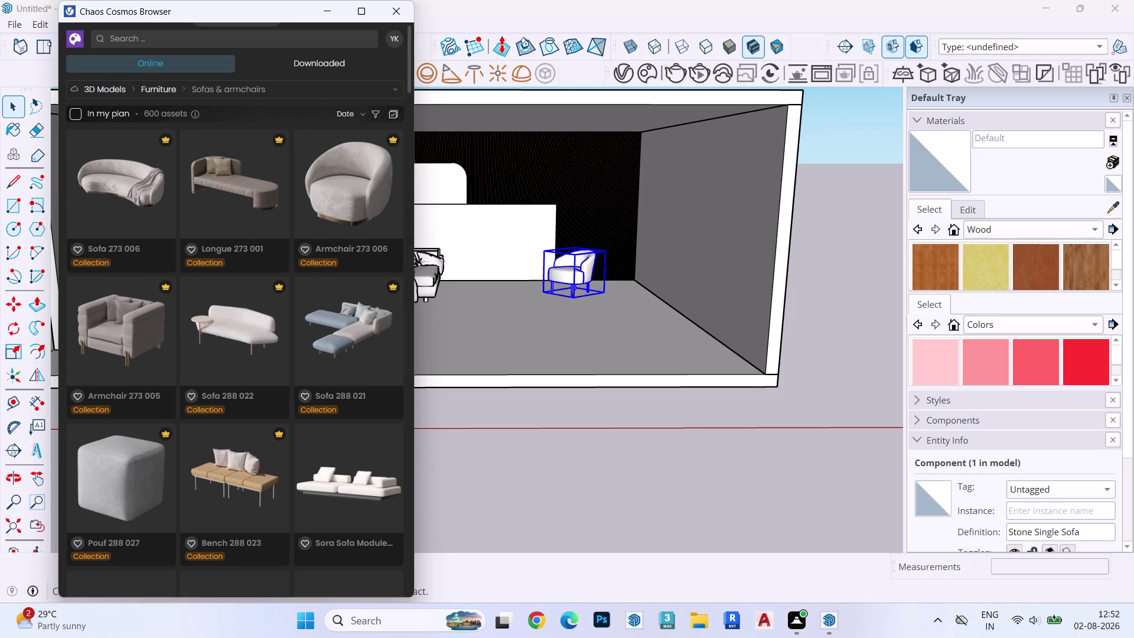
scroll(down, 3)
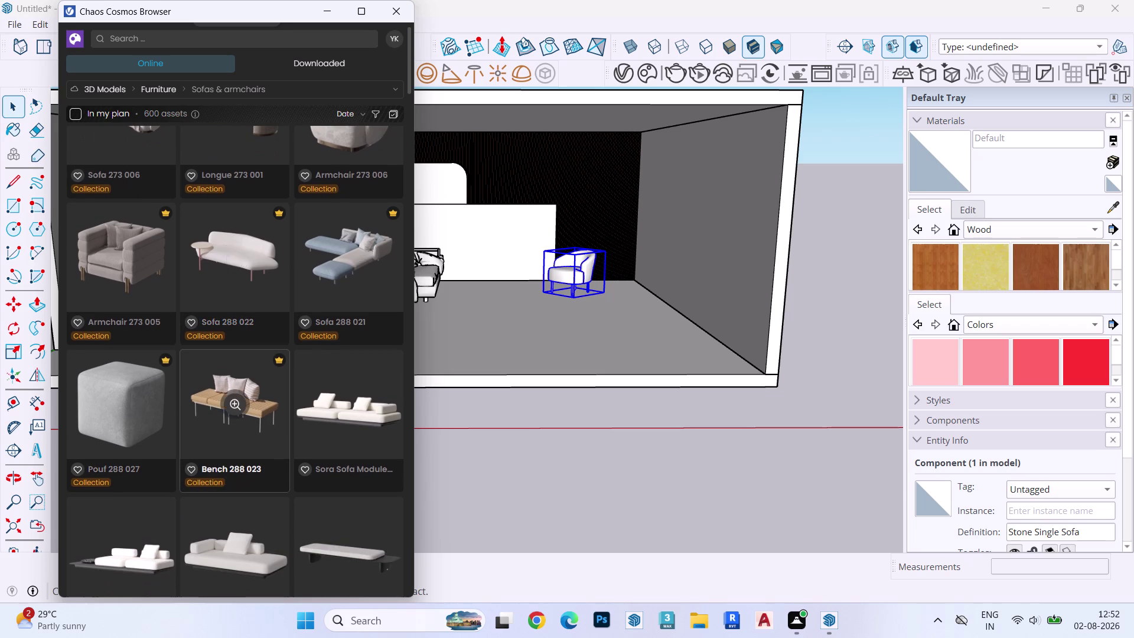
scroll(down, 3)
scroll(down, 3)
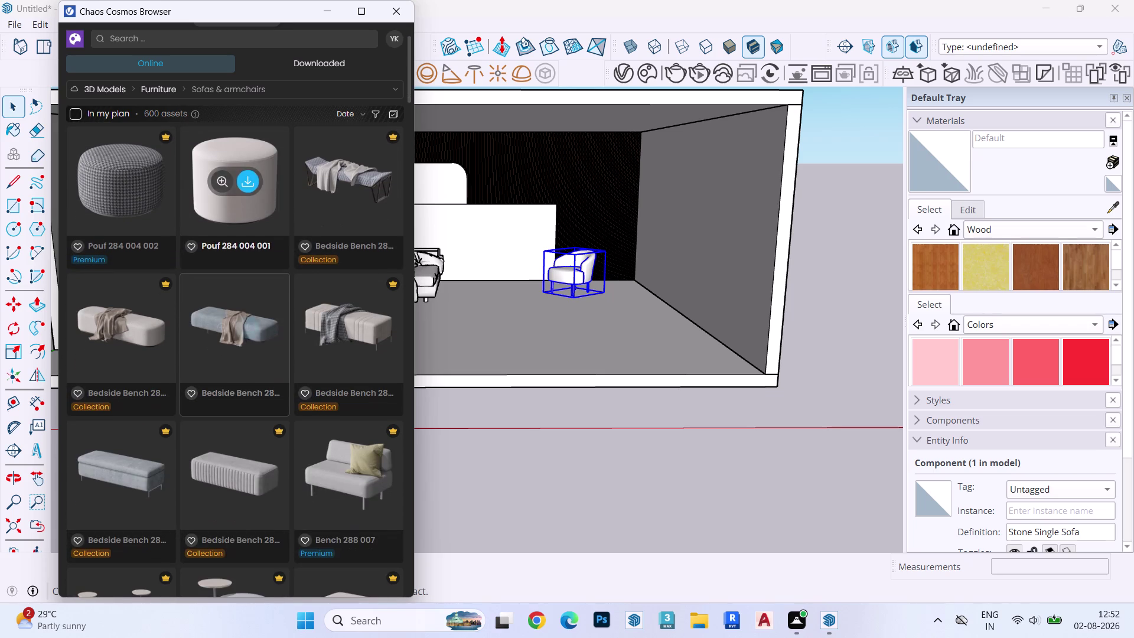
scroll(down, 3)
scroll(down, 3)
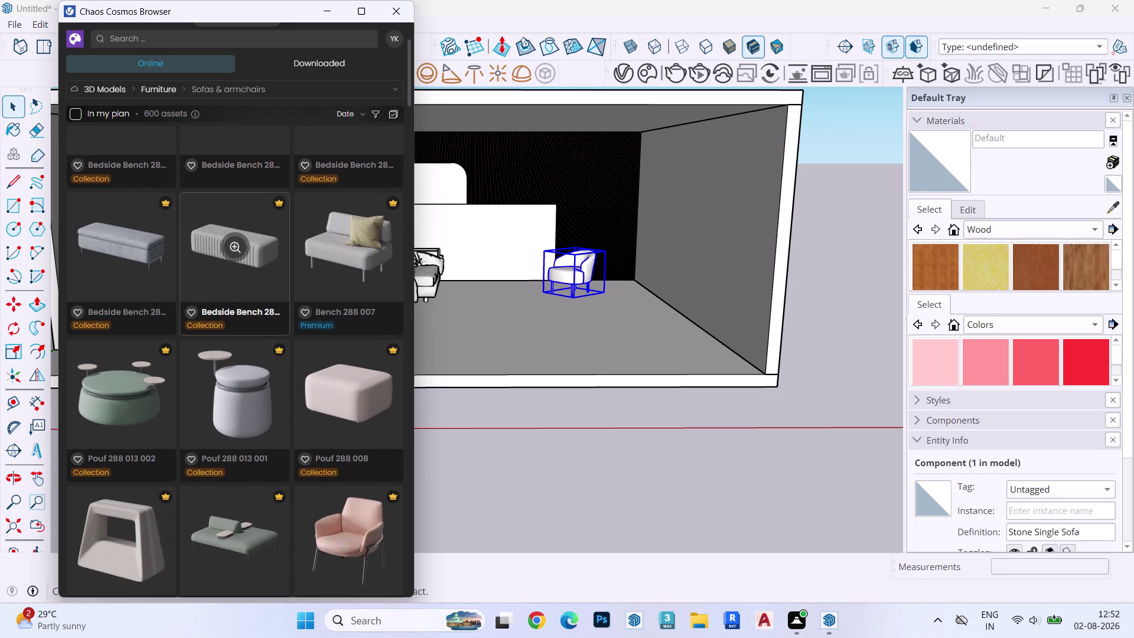
scroll(down, 3)
scroll(down, 3)
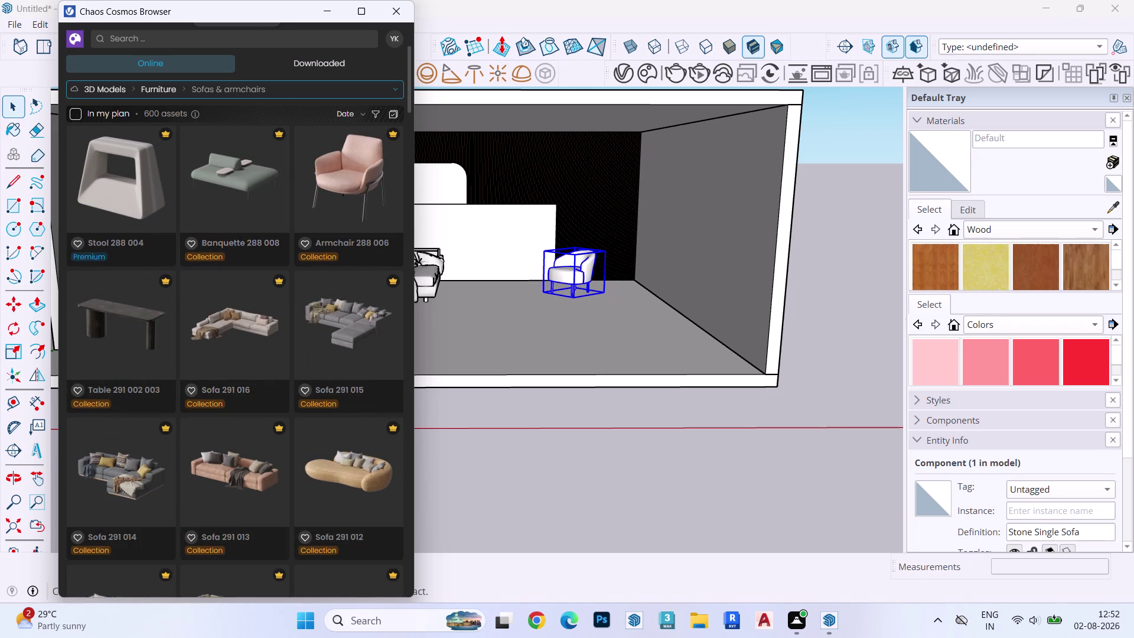
click(166, 87)
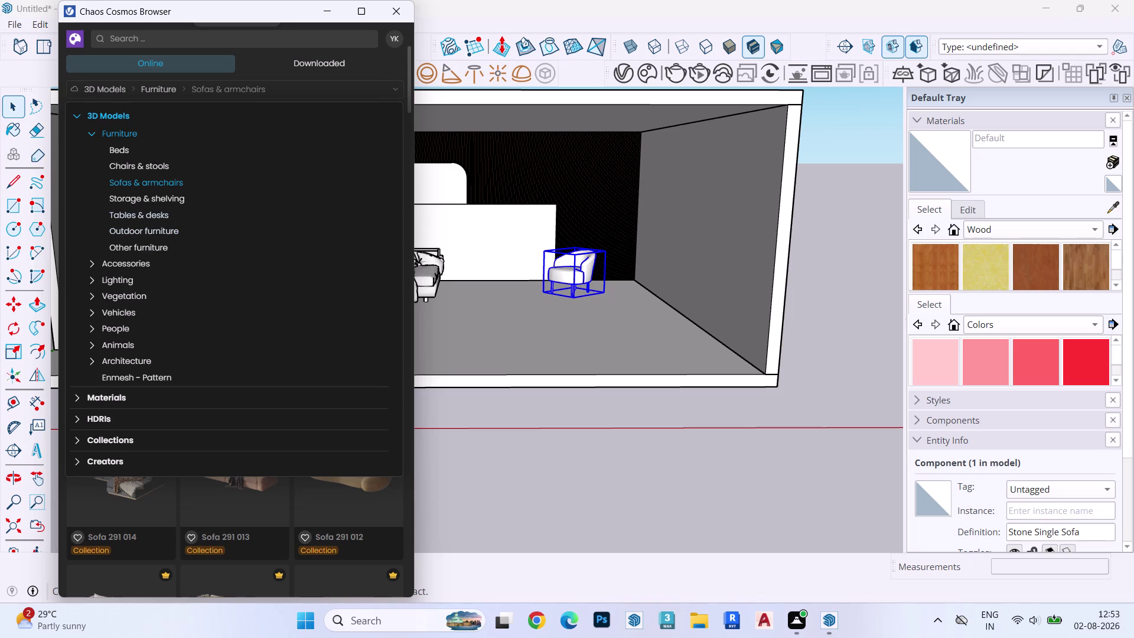
click(125, 211)
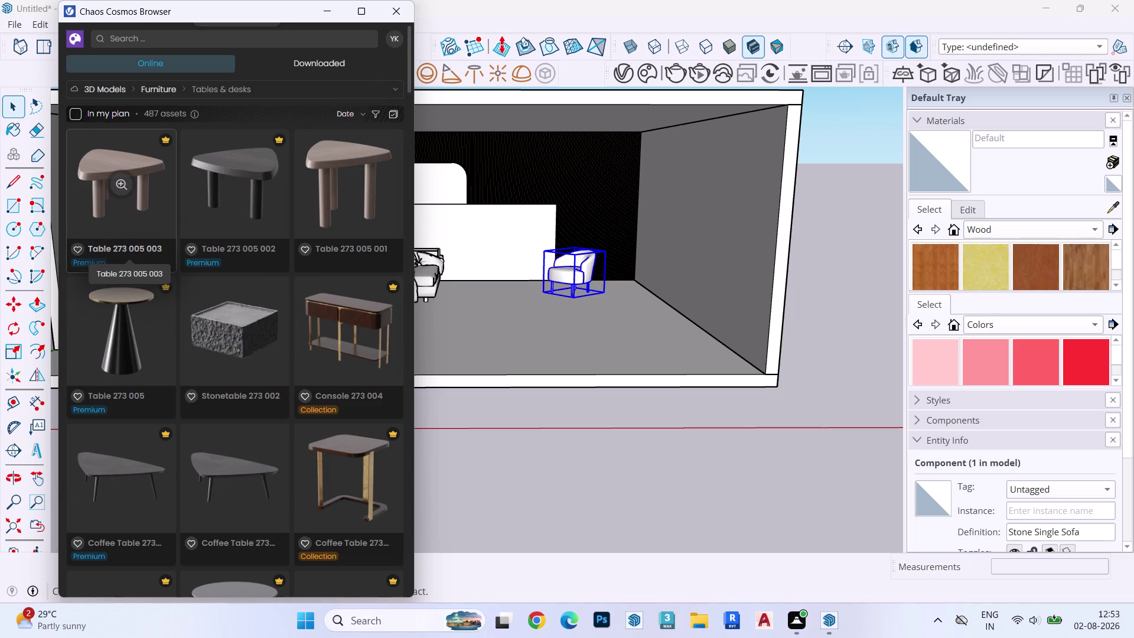
scroll(down, 3)
scroll(down, 3)
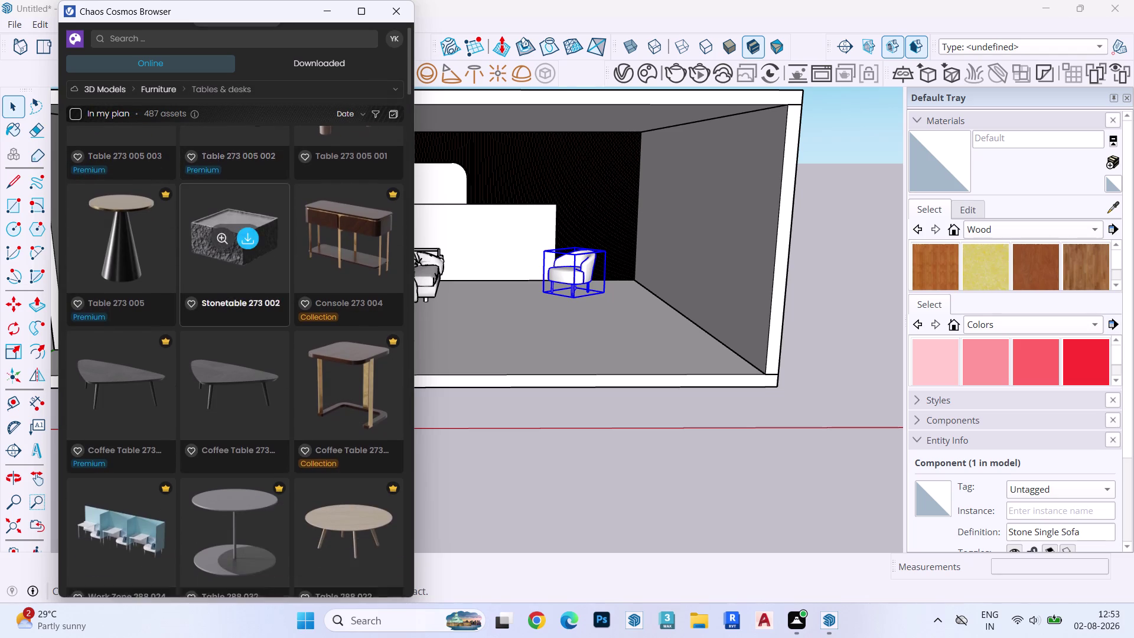
scroll(down, 3)
scroll(down, 3)
scroll(down, 3)
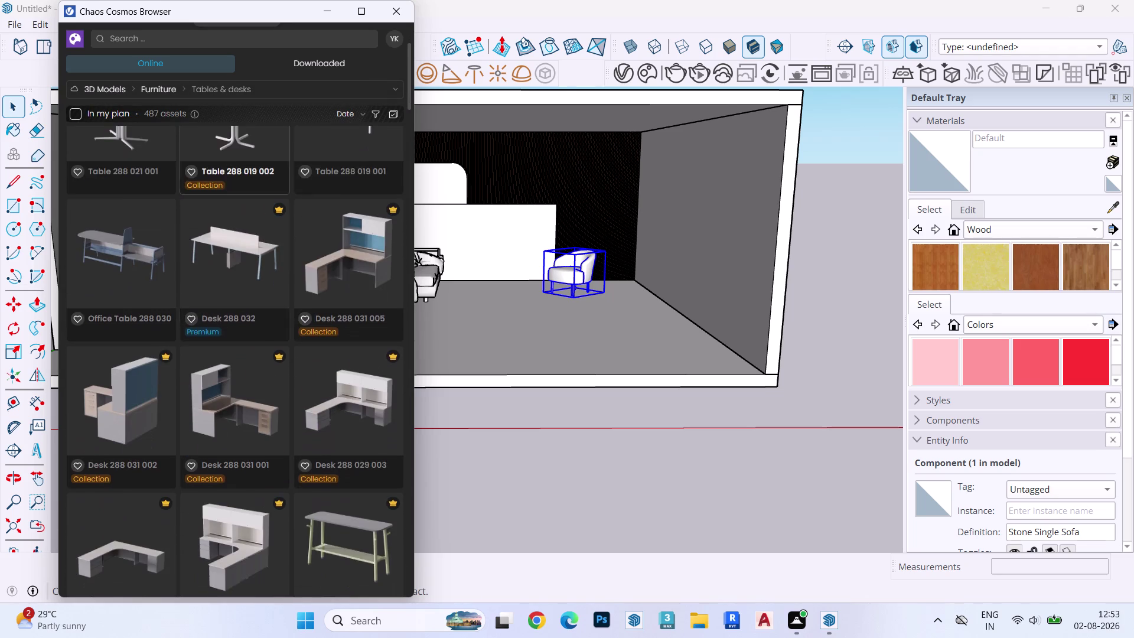
scroll(down, 3)
scroll(down, 3)
scroll(down, 3)
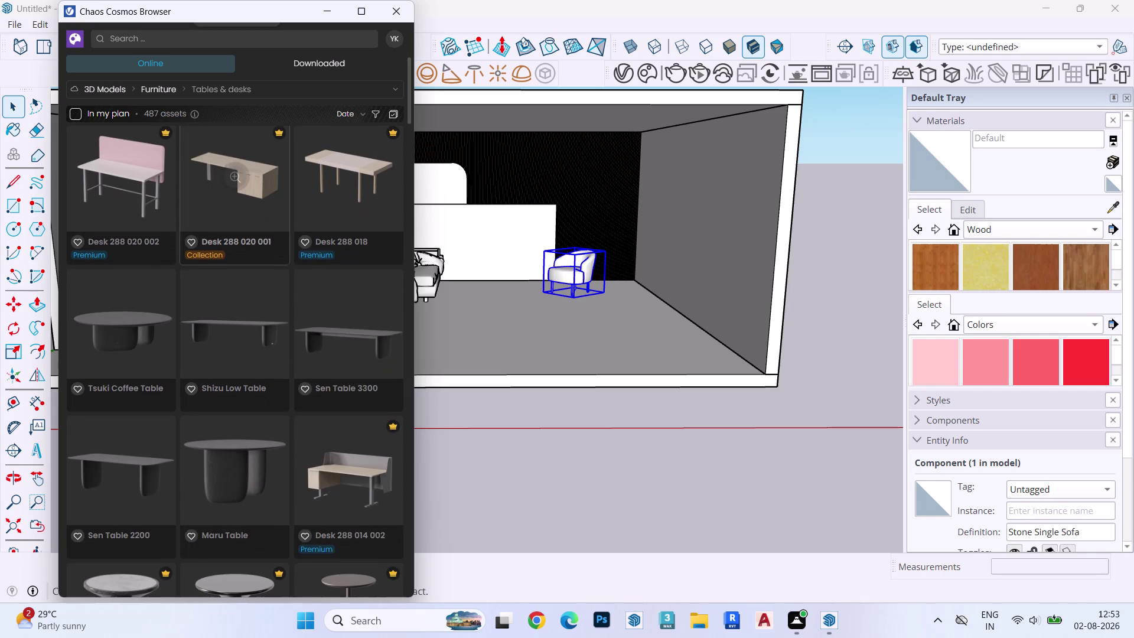
scroll(down, 3)
scroll(down, 3)
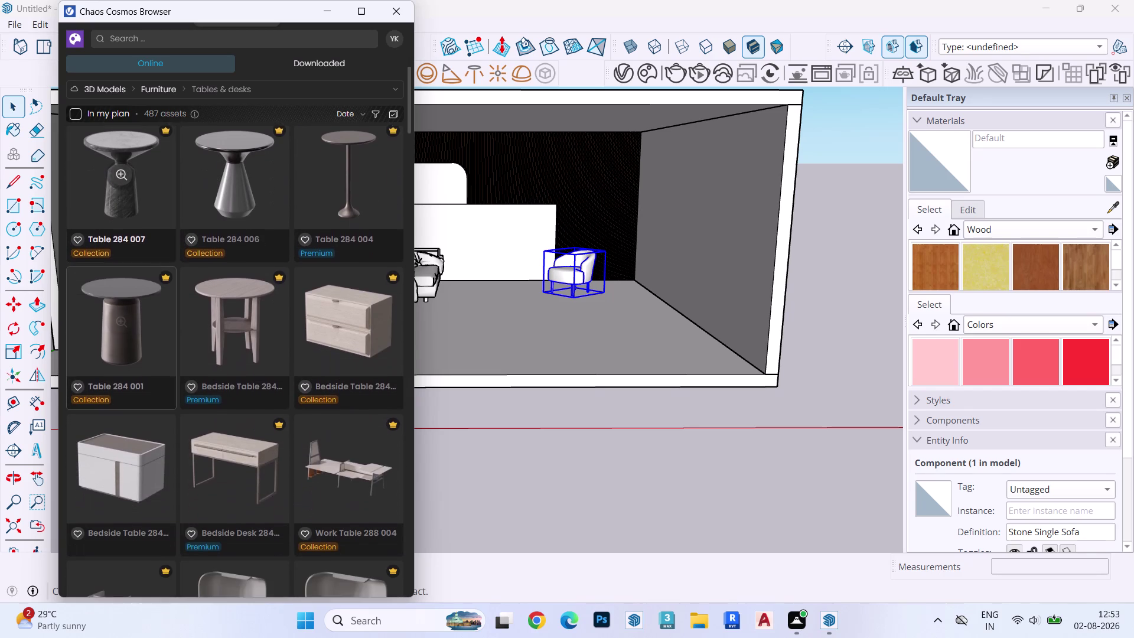
scroll(down, 3)
scroll(down, 3)
scroll(down, 3)
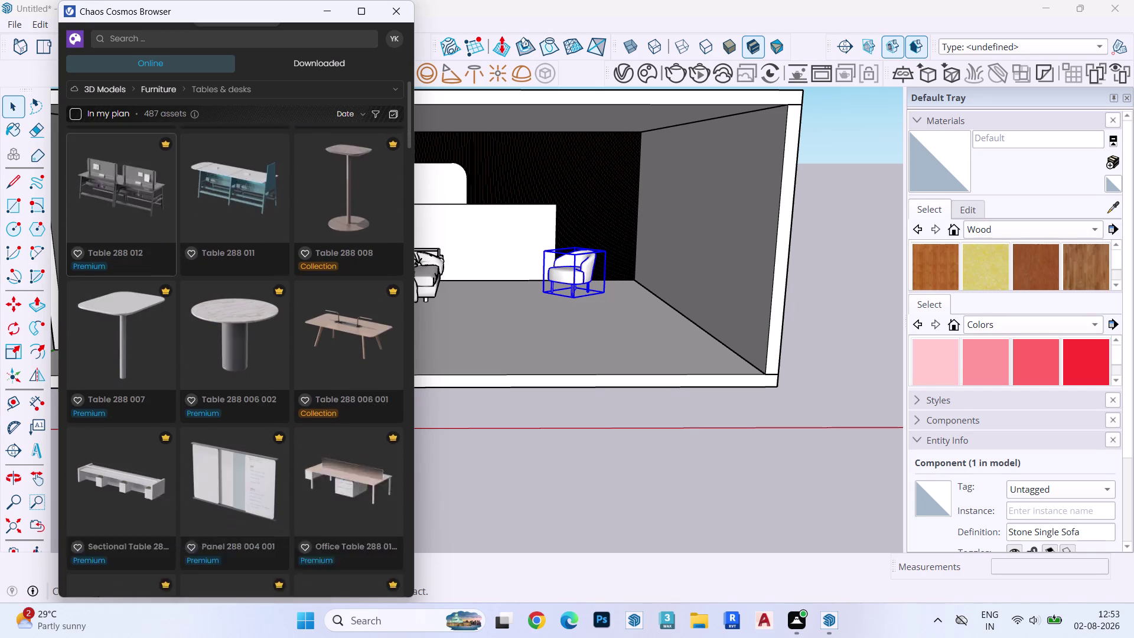
scroll(down, 3)
scroll(down, 3)
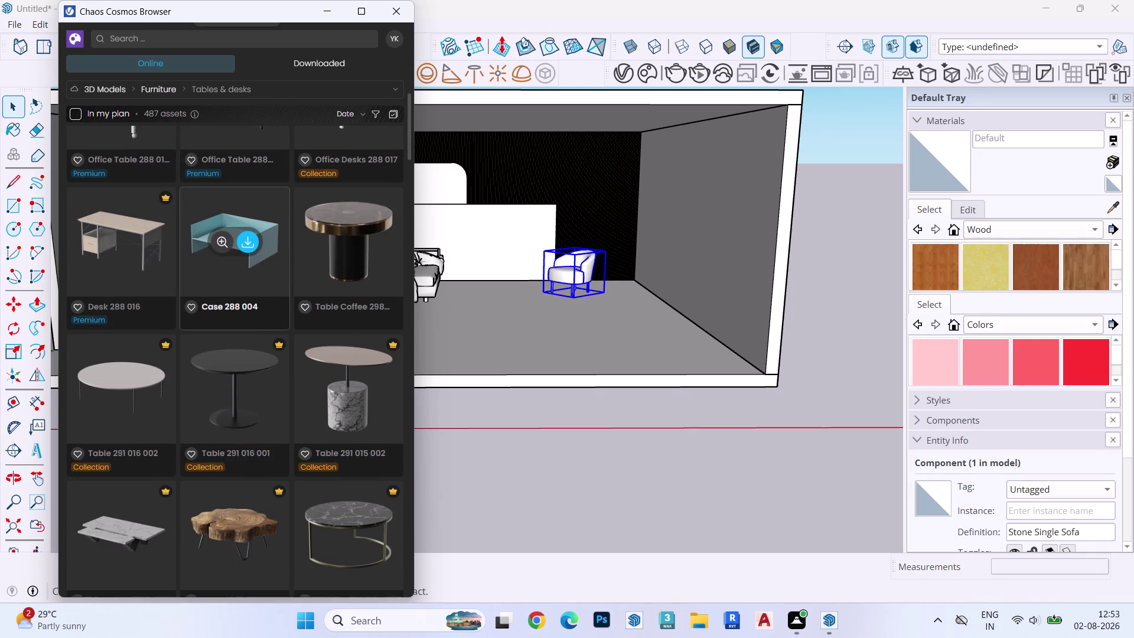
scroll(down, 3)
scroll(down, 3)
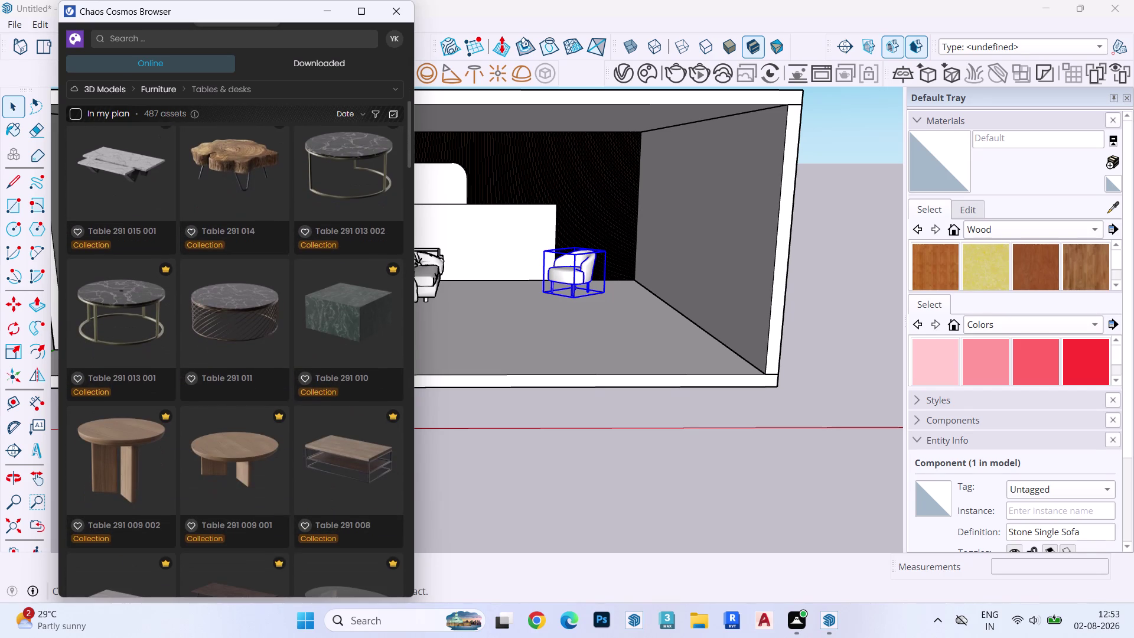
scroll(down, 3)
scroll(down, 3)
scroll(down, 3)
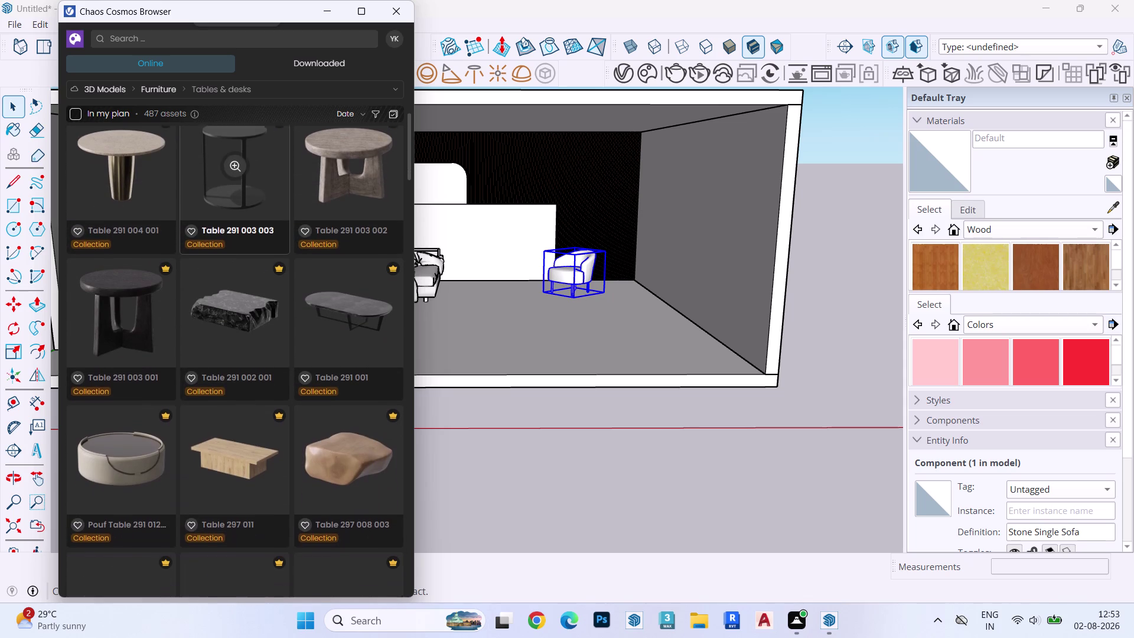
scroll(down, 3)
scroll(down, 3)
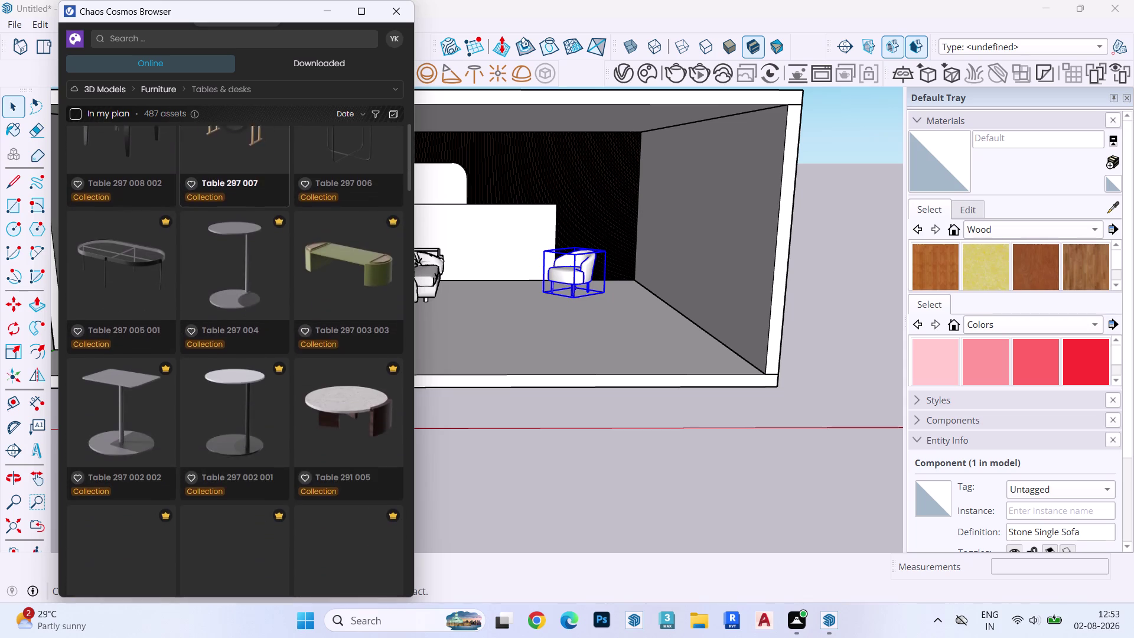
scroll(down, 3)
scroll(down, 3)
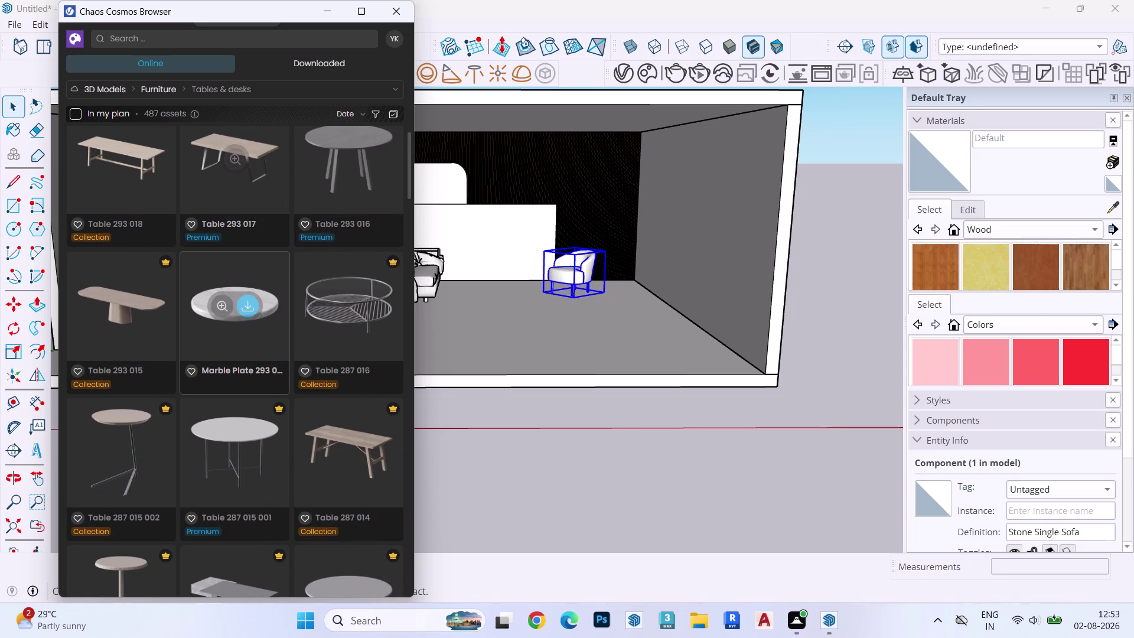
scroll(down, 3)
scroll(down, 3)
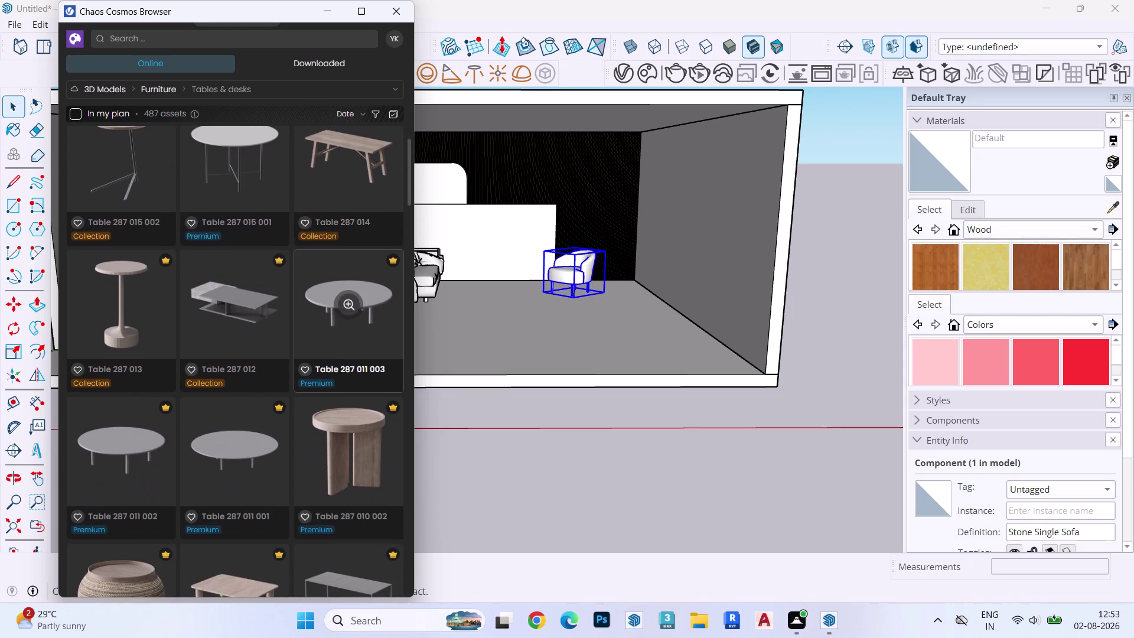
scroll(down, 3)
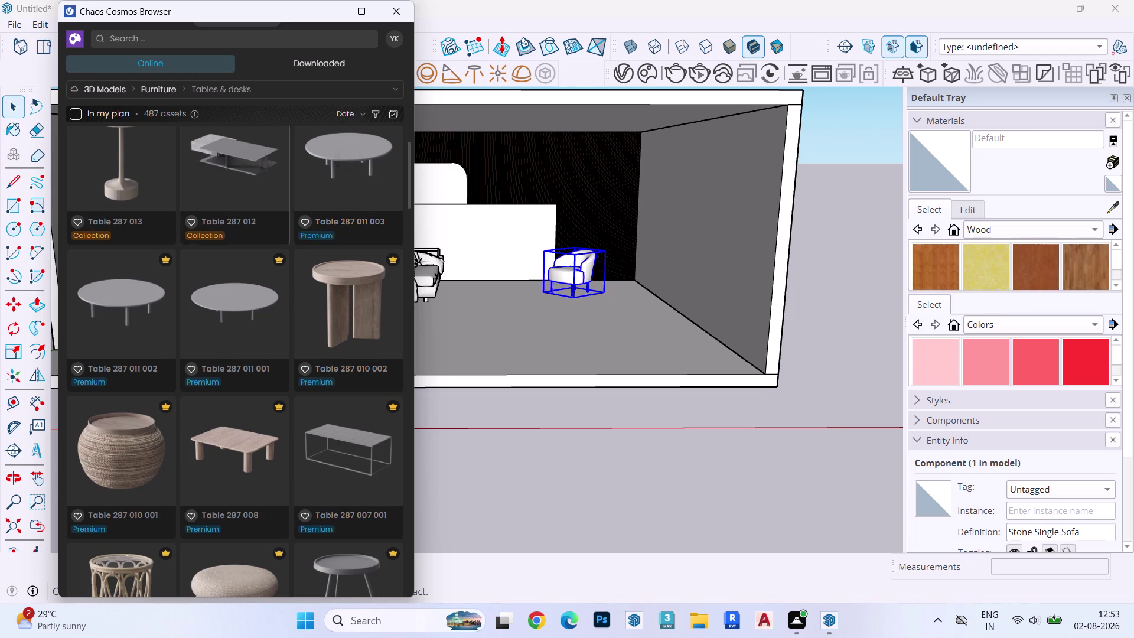
scroll(down, 3)
scroll(down, 3)
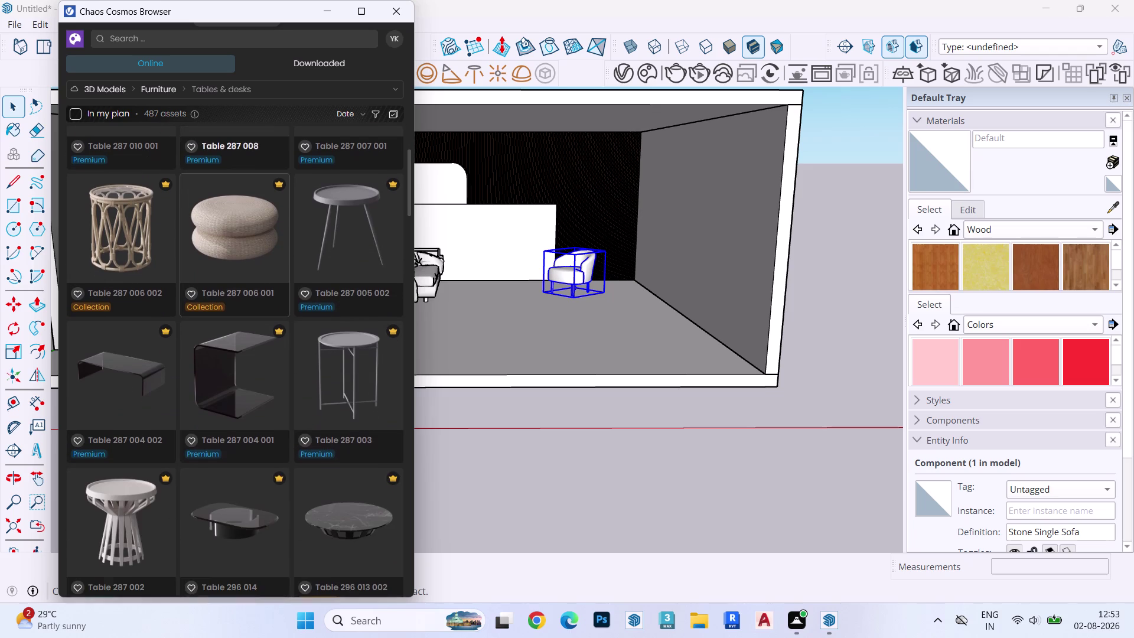
scroll(down, 3)
scroll(down, 3)
scroll(down, 3)
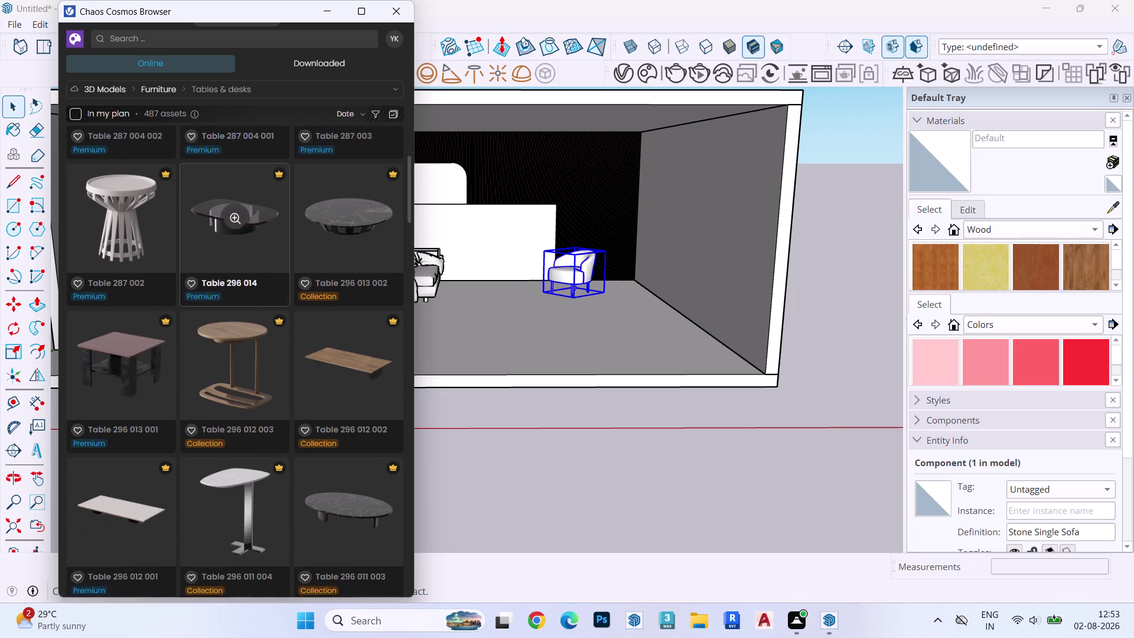
scroll(down, 3)
scroll(down, 3)
scroll(down, 3)
scroll(down, 3)
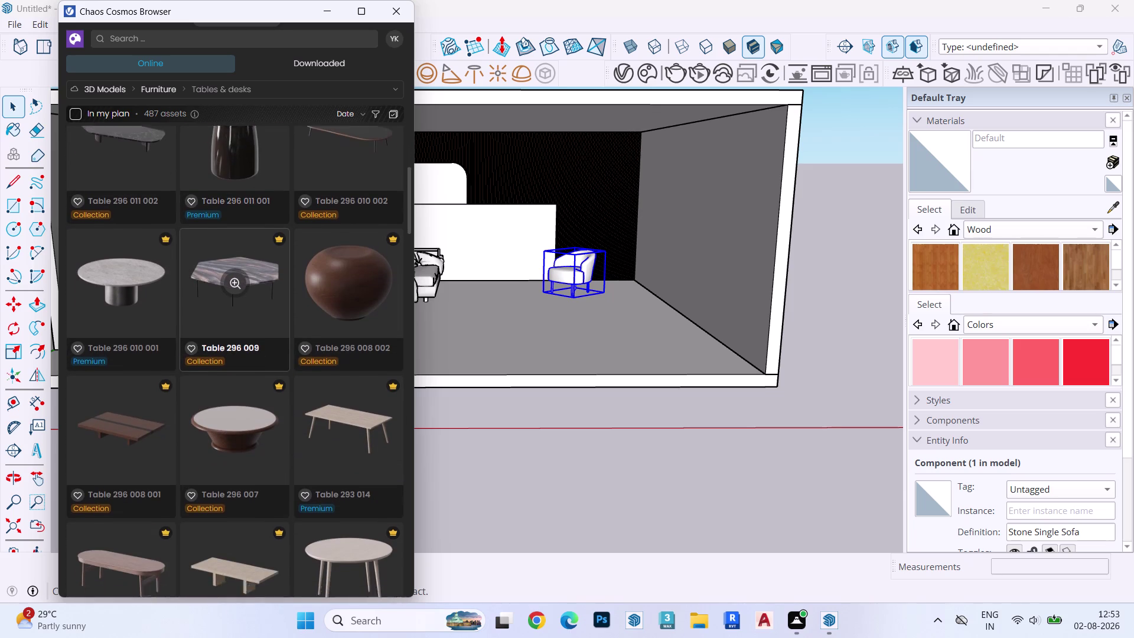
scroll(down, 3)
scroll(down, 3)
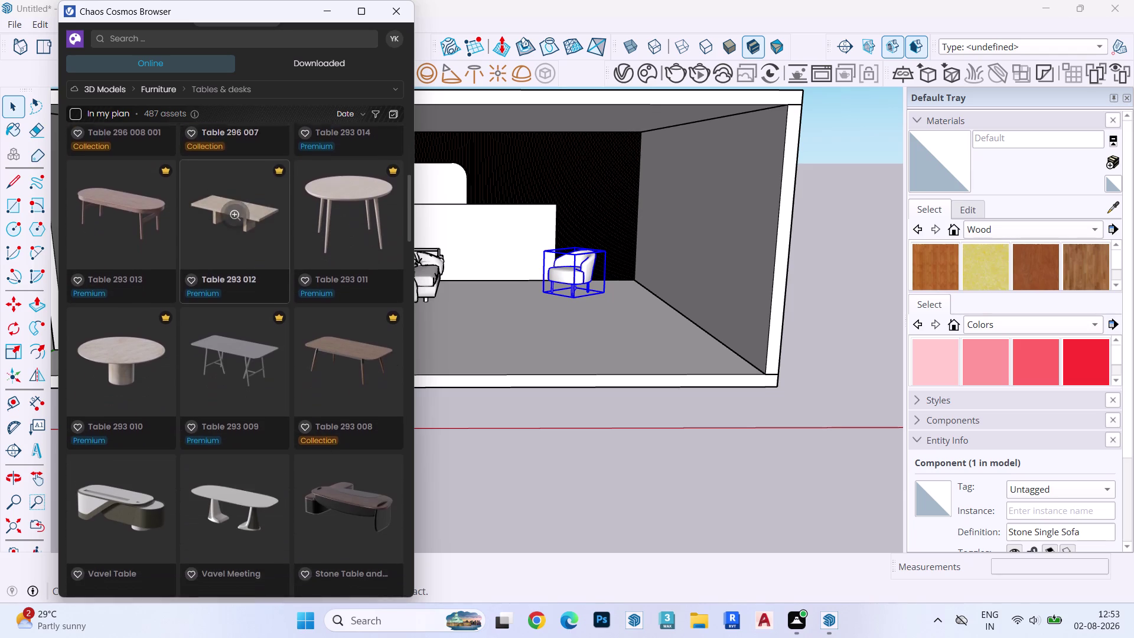
scroll(down, 3)
scroll(down, 3)
scroll(down, 3)
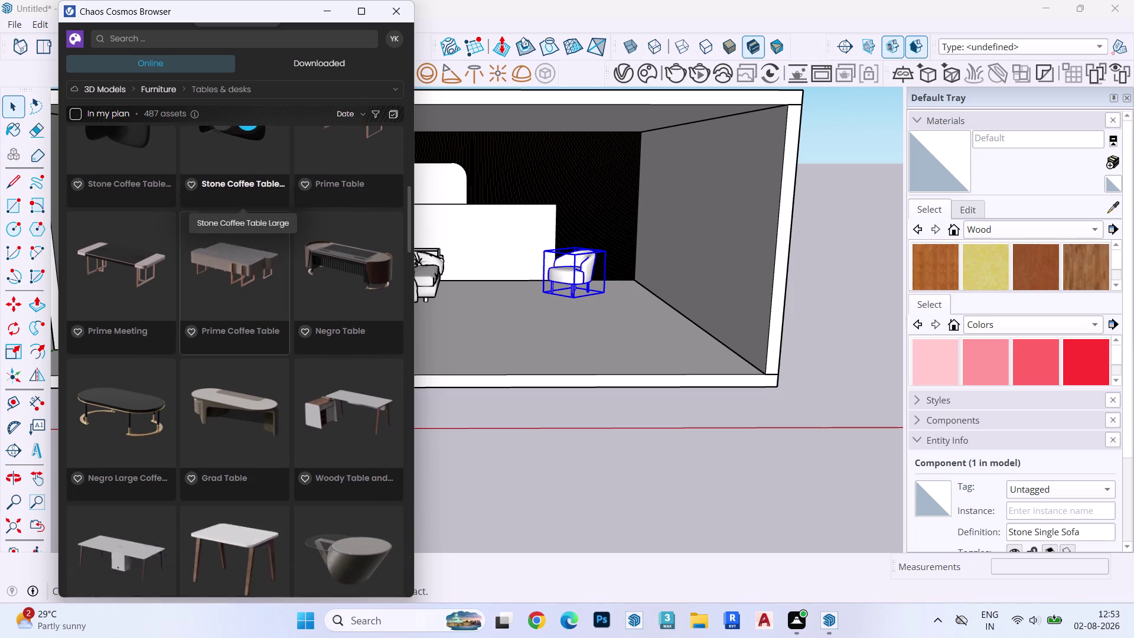
scroll(down, 3)
scroll(down, 3)
scroll(down, 3)
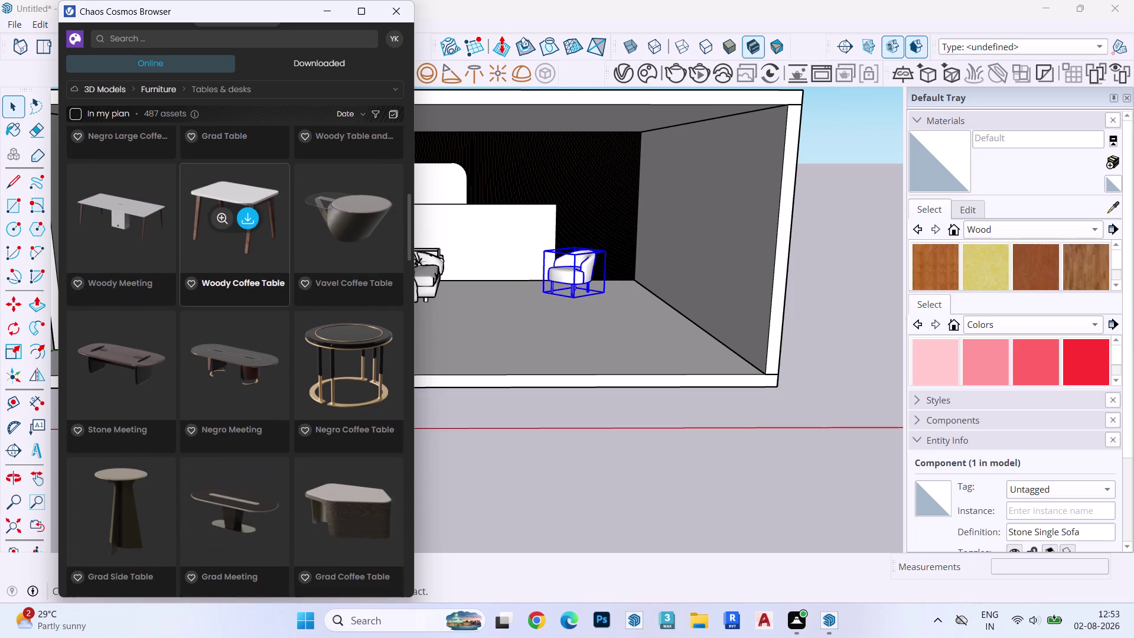
scroll(down, 3)
scroll(down, 3)
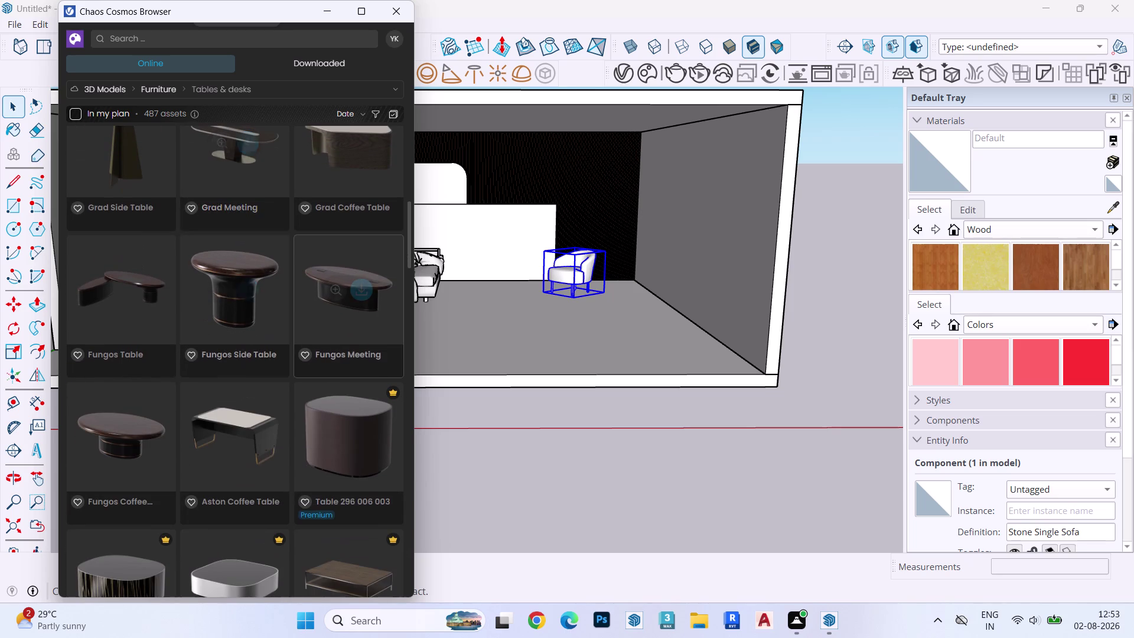
click(323, 63)
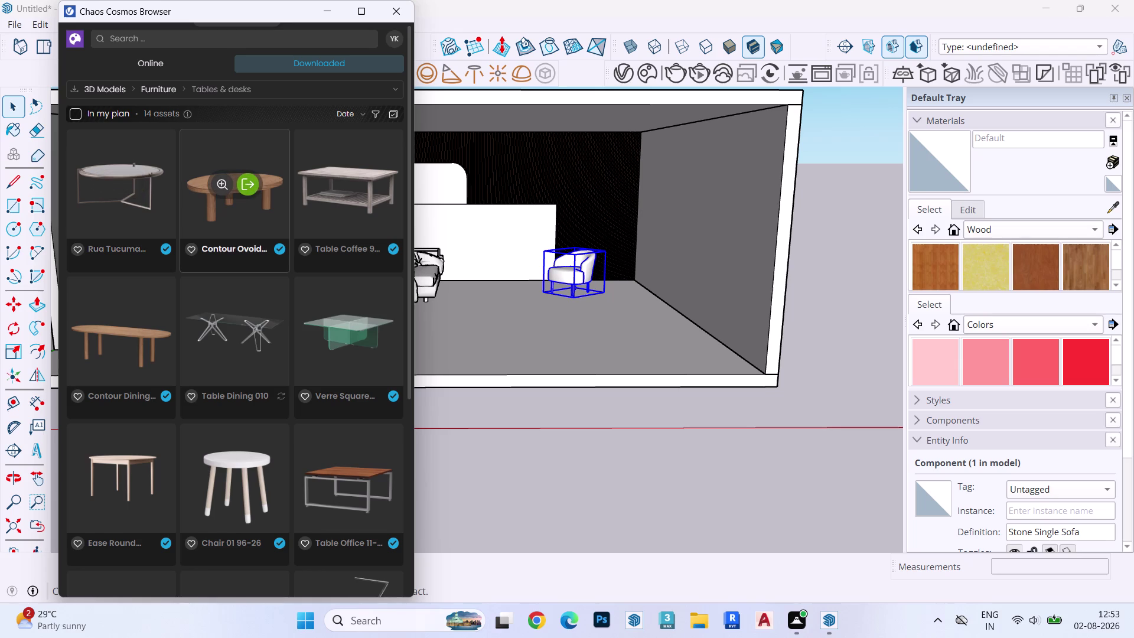
Scroll through the downloaded Tables & desks and close Chaos Cosmos without adding one.
scroll(down, 3)
scroll(down, 3)
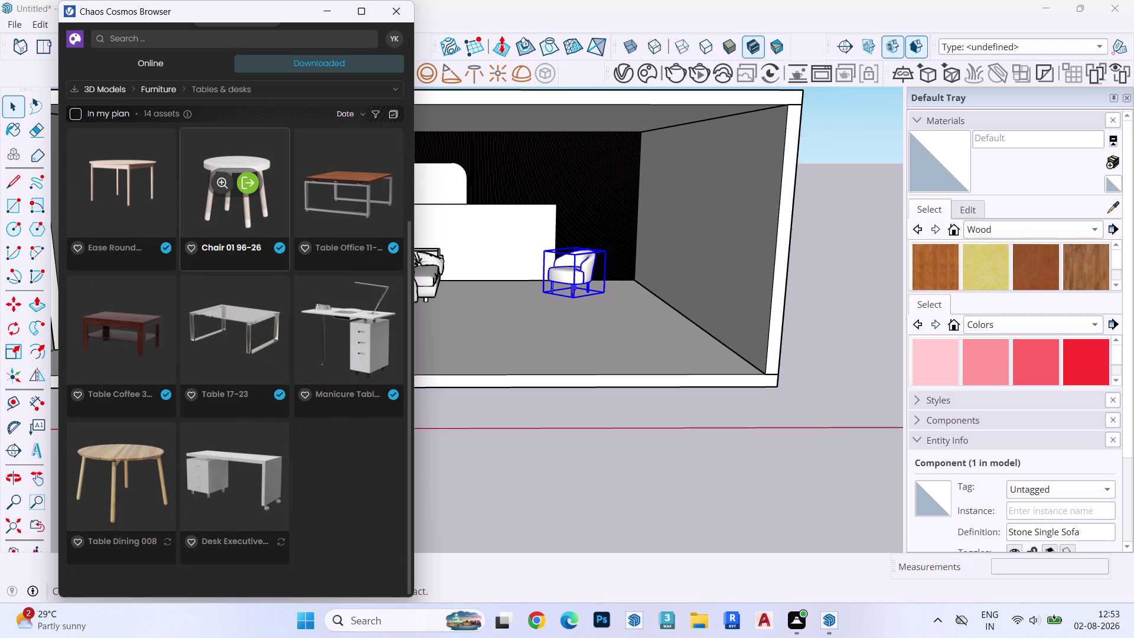
scroll(down, 3)
scroll(down, 3)
scroll(up, 3)
scroll(up, 3)
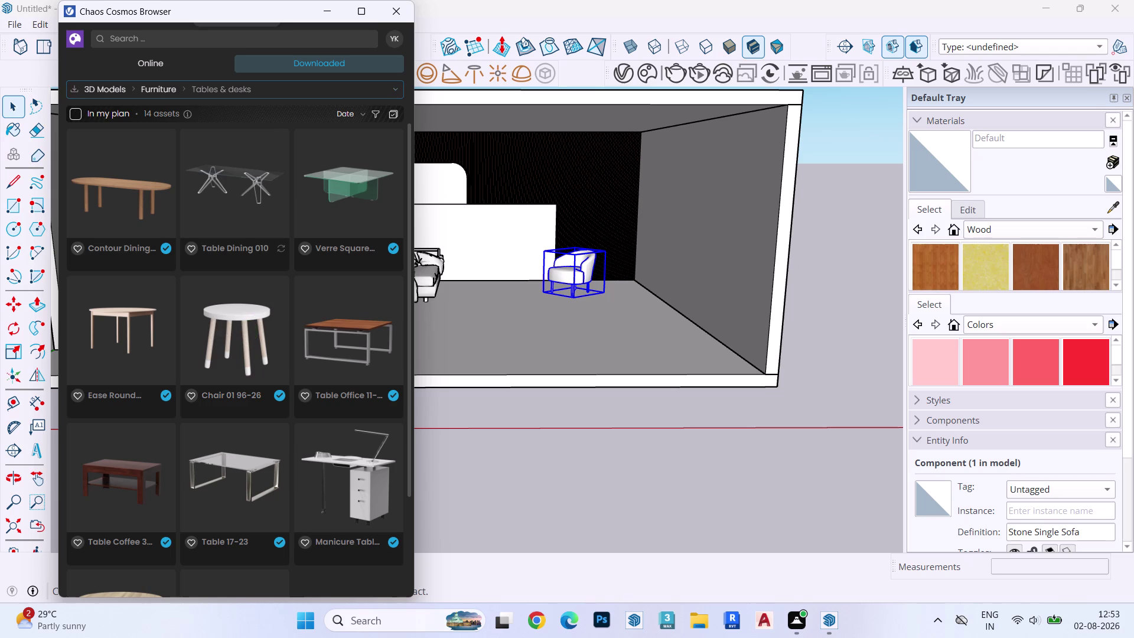
click(400, 11)
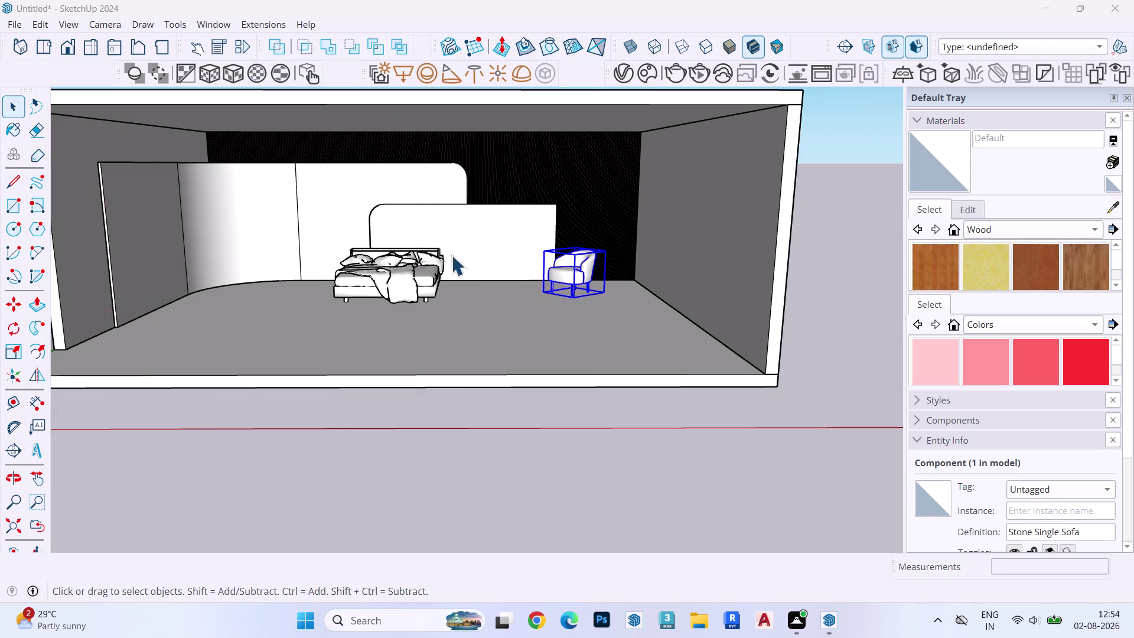
Draw a floor rectangle between the bed and armchair and make it a group.
scroll(up, 3)
middle_drag(463, 281, 473, 323)
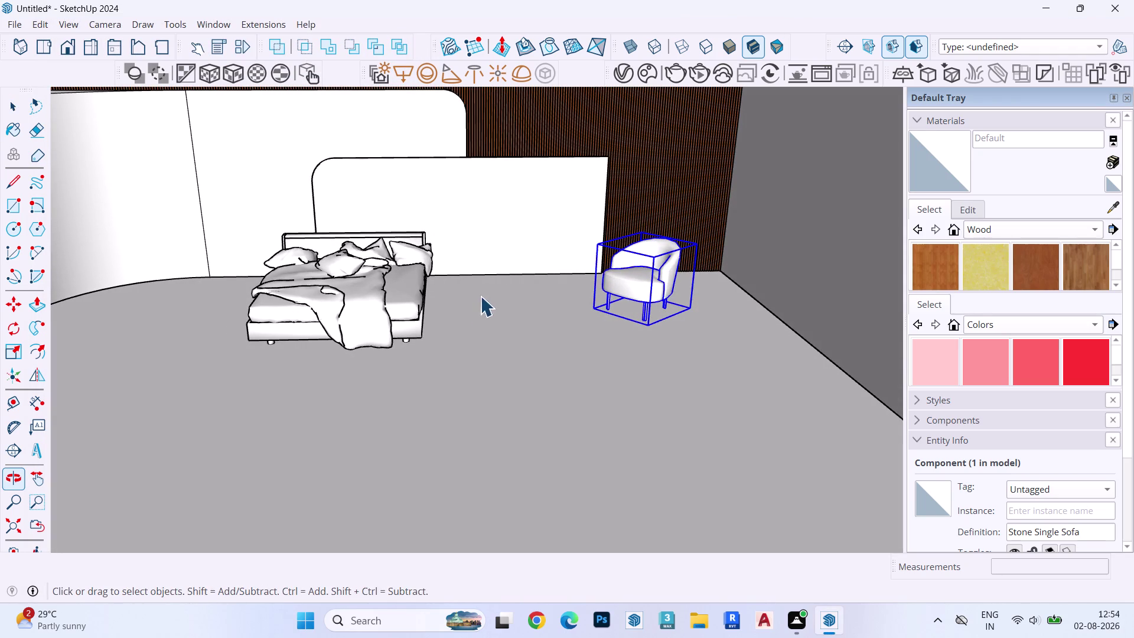
key(r)
click(463, 280)
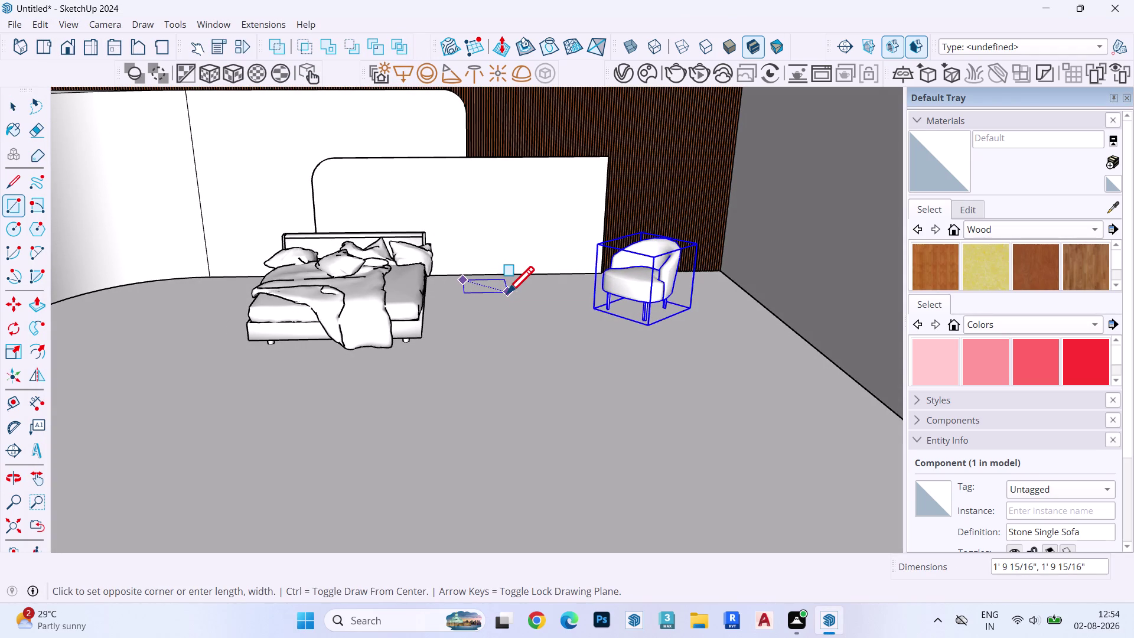
click(507, 293)
key(space)
double_click(490, 285)
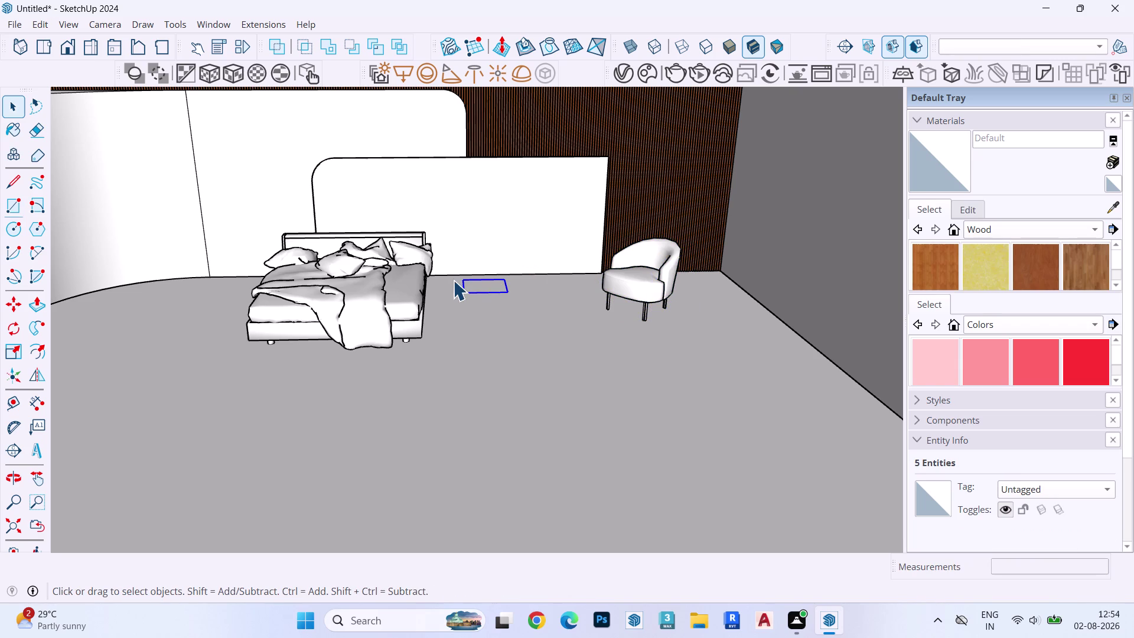
key(n)
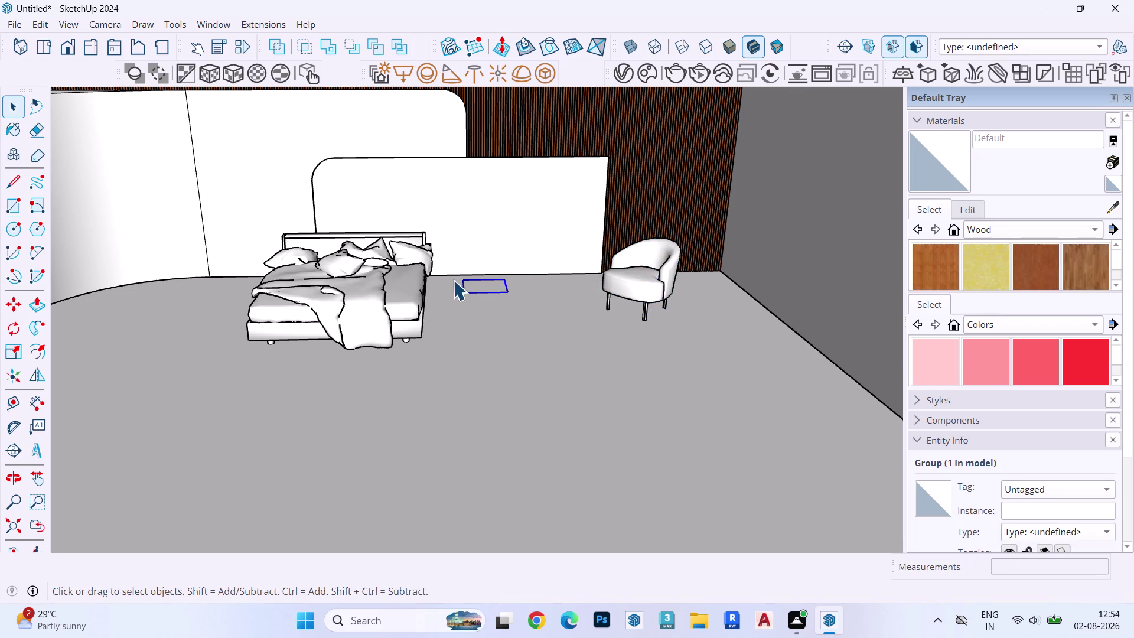
Inside the group, push/pull the rectangle up into a tall box.
double_click(477, 284)
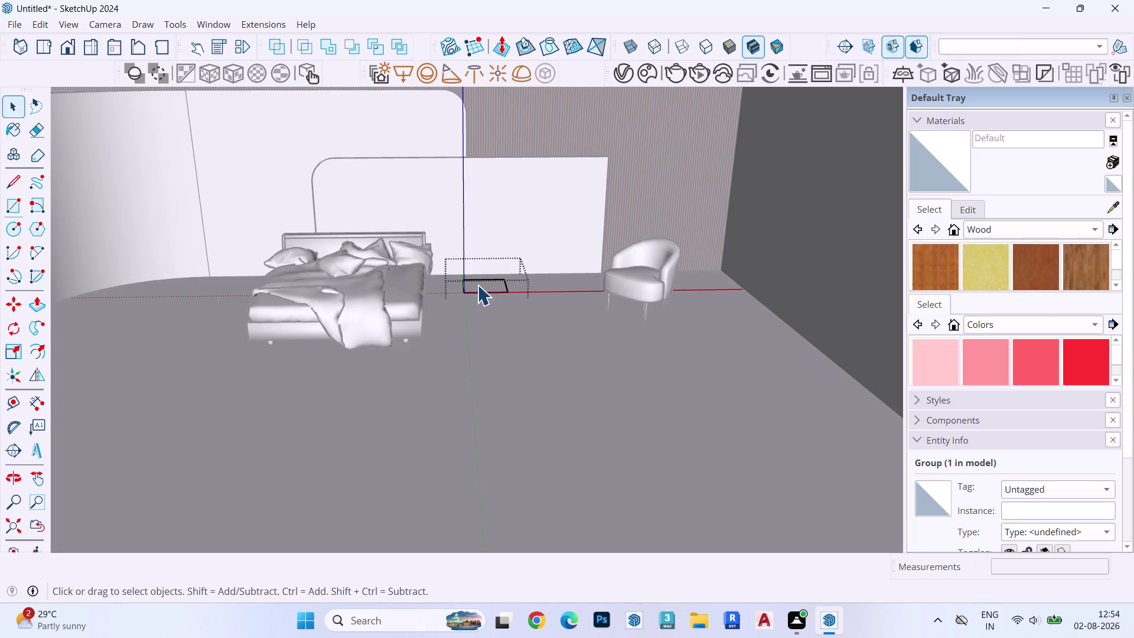
key(p)
click(477, 285)
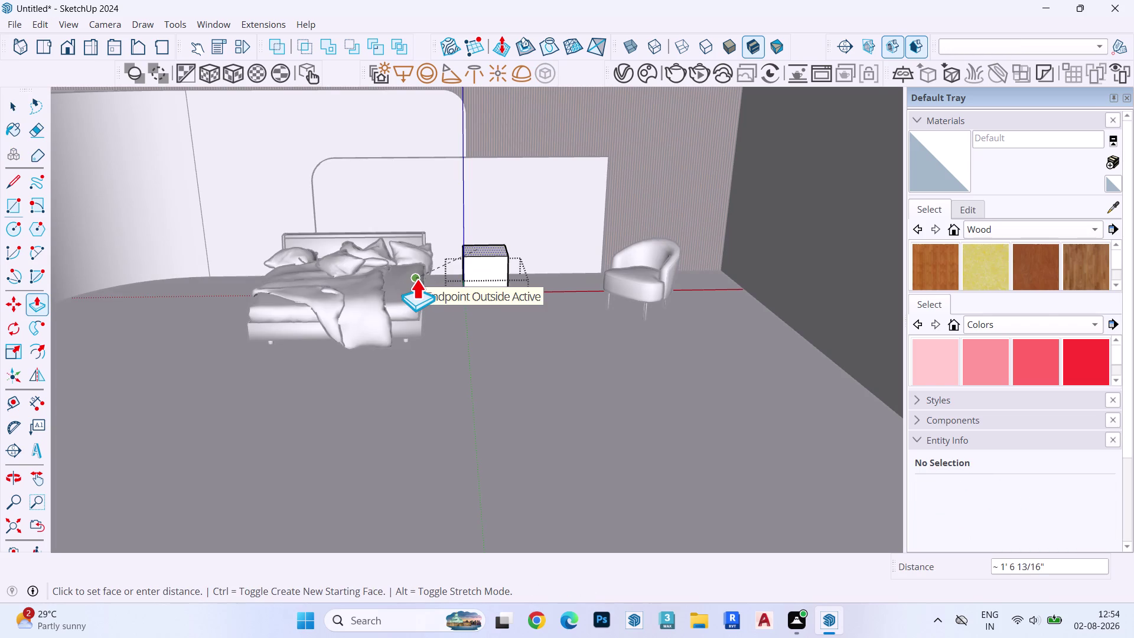
click(416, 278)
scroll(up, 3)
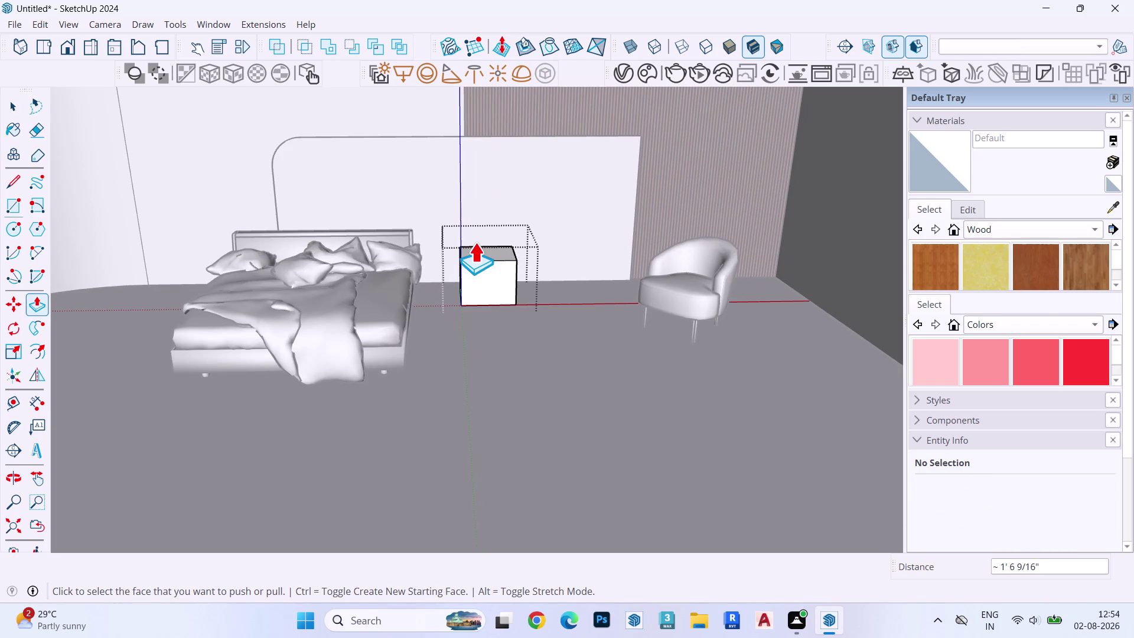
middle_drag(474, 242, 458, 190)
scroll(up, 3)
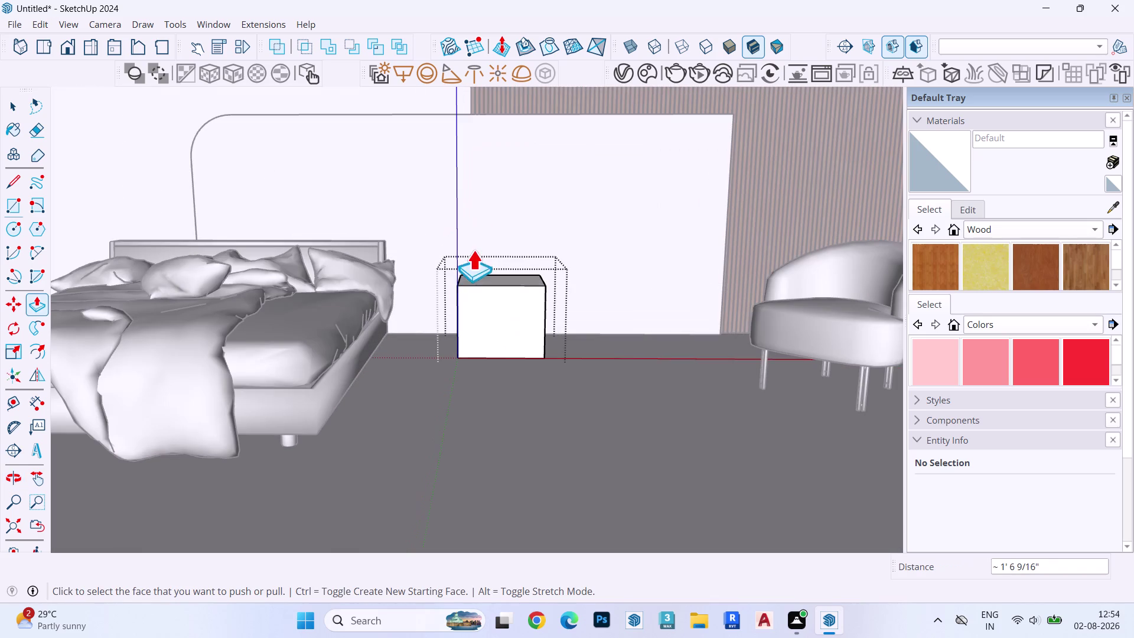
click(469, 281)
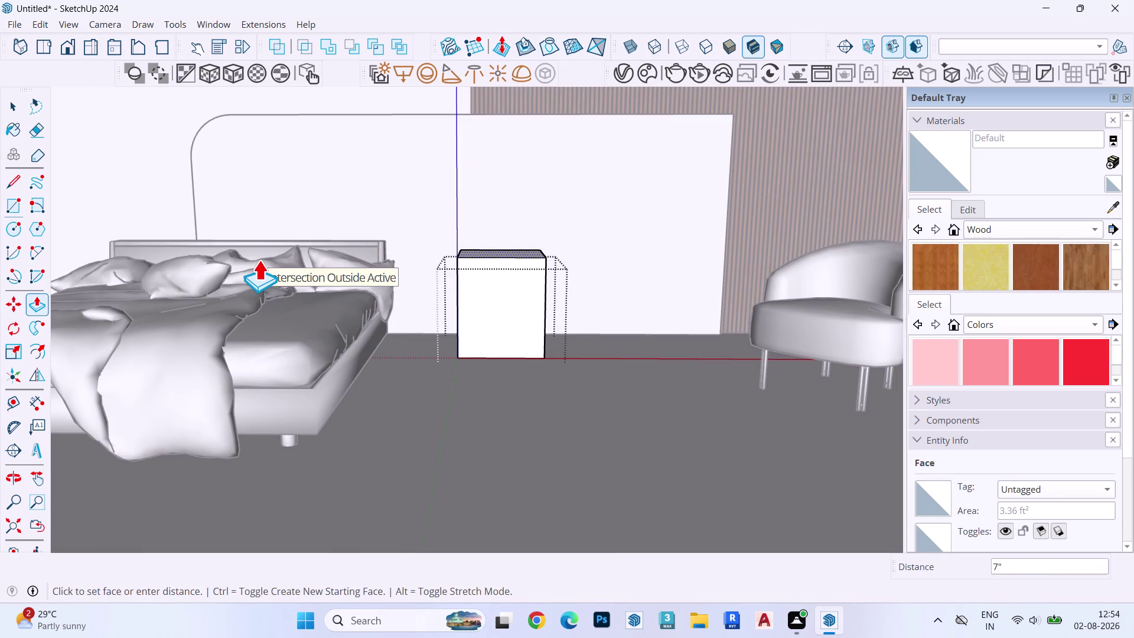
click(200, 274)
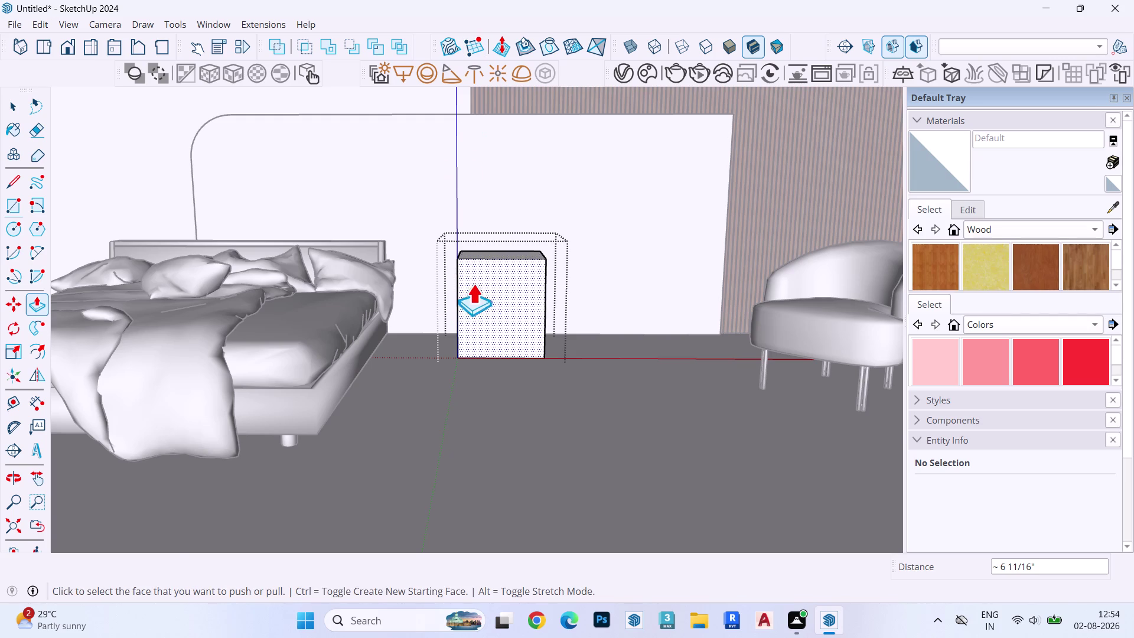
scroll(up, 3)
key(v)
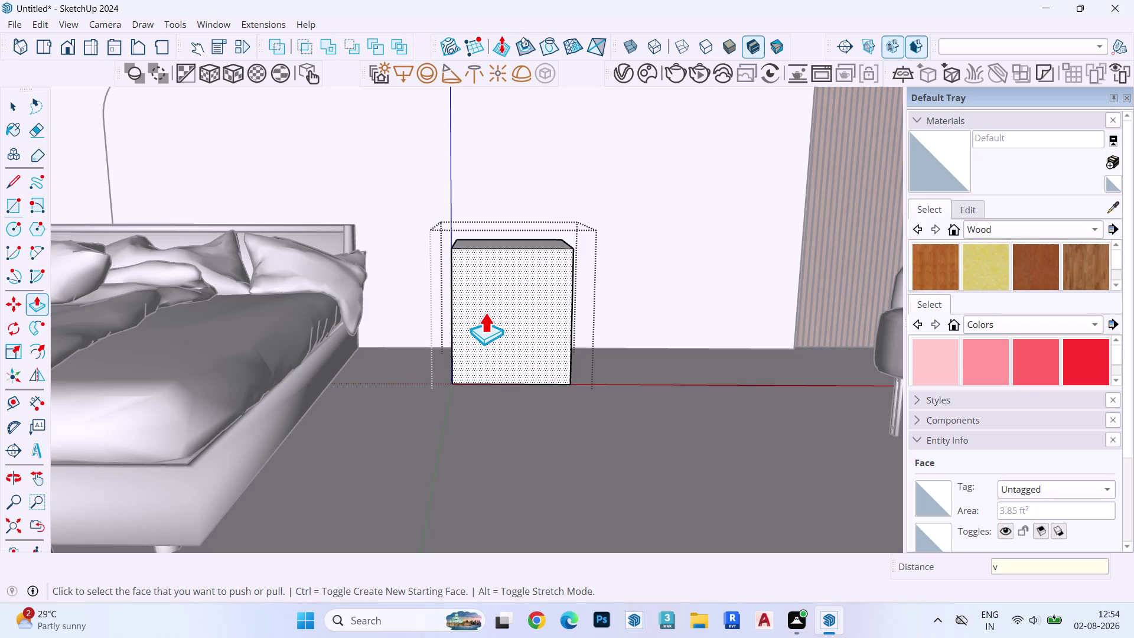
key(Escape)
key(space)
drag(398, 356, 571, 427)
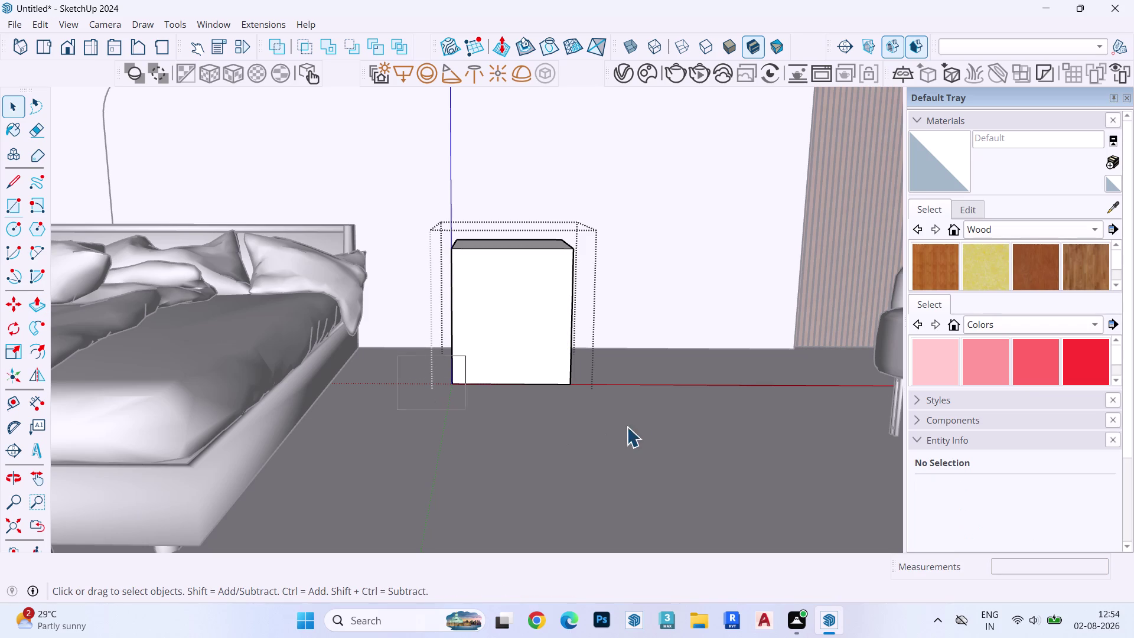
Copy the box's bottom edge upward to make a line just above the base.
drag(571, 427, 642, 426)
drag(398, 324, 597, 408)
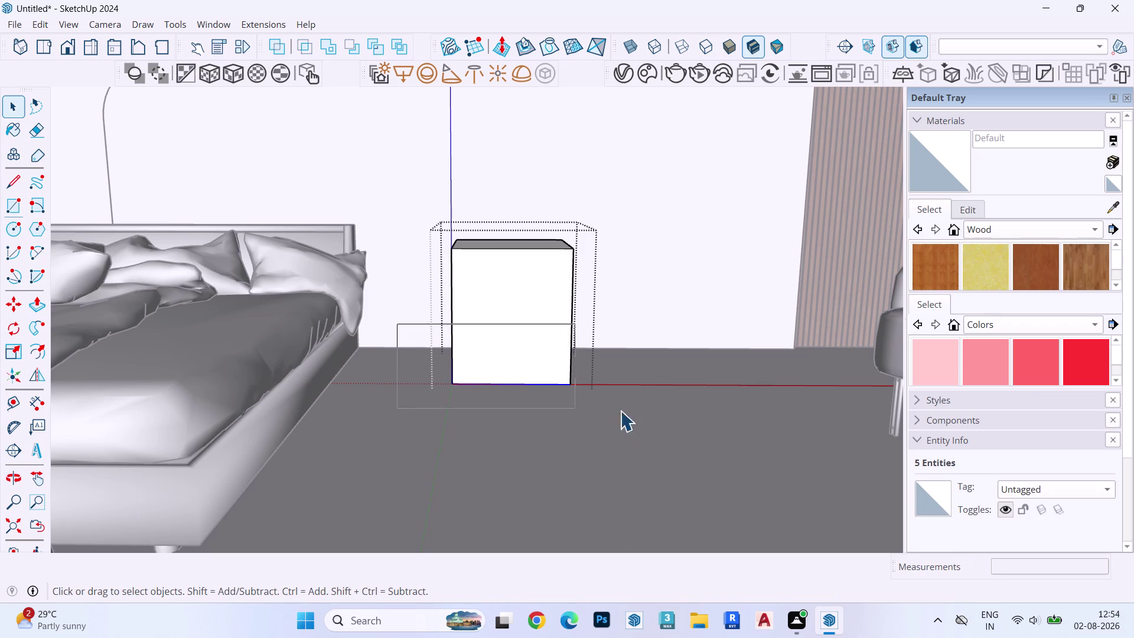
drag(597, 408, 645, 418)
key(m)
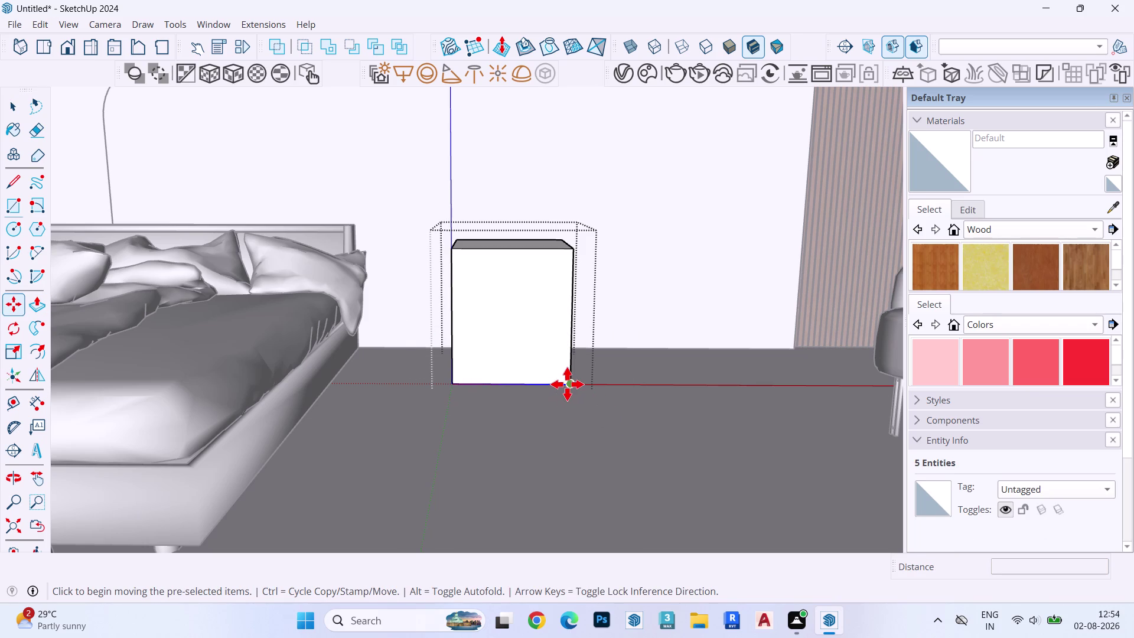
click(566, 384)
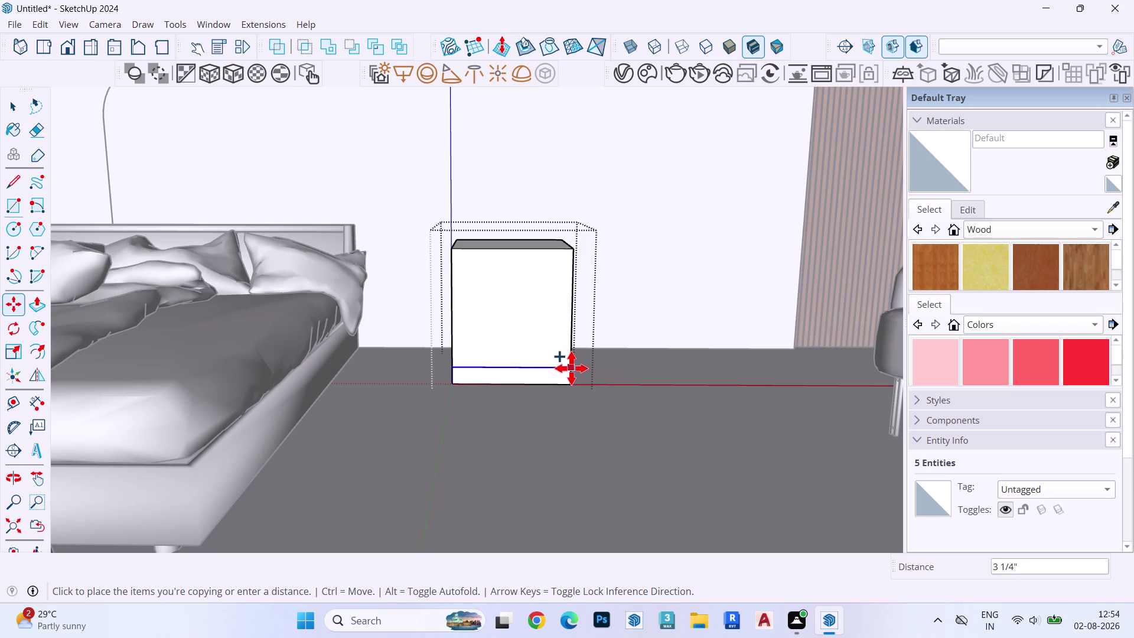
click(571, 368)
key(space)
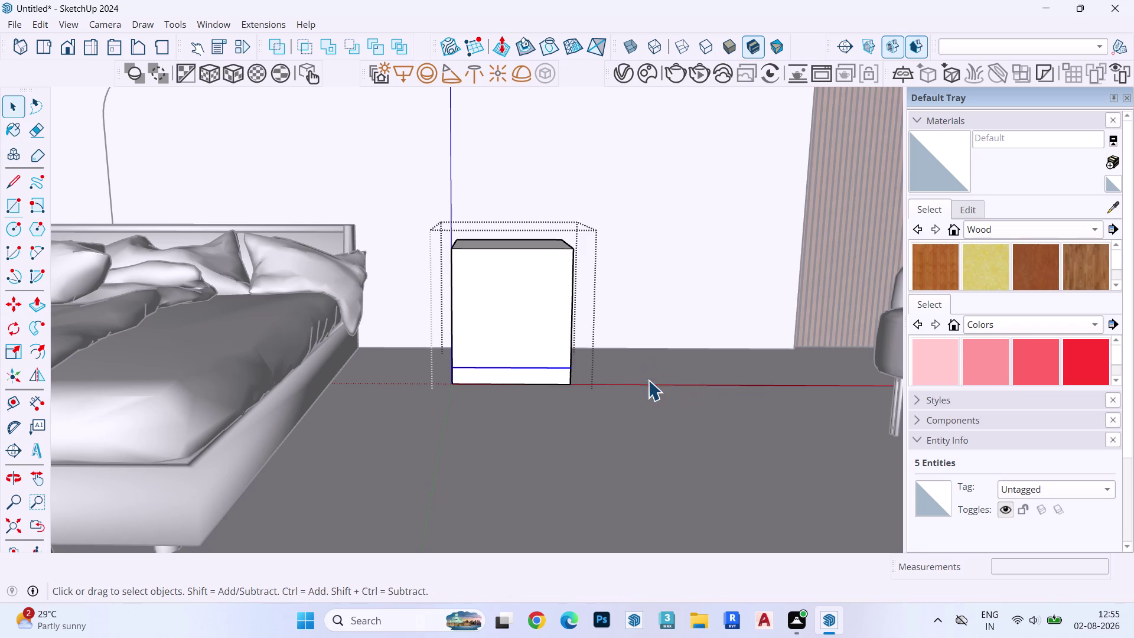
Draw a 2-point arc on the front face from the left edge to the base line.
key(a)
click(453, 283)
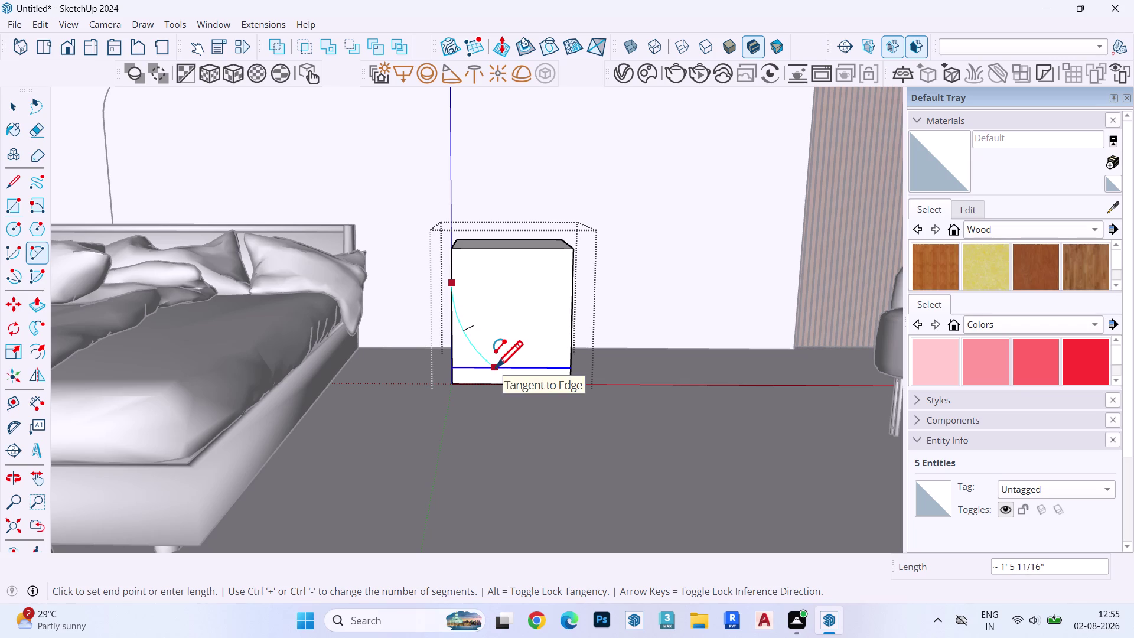
click(495, 367)
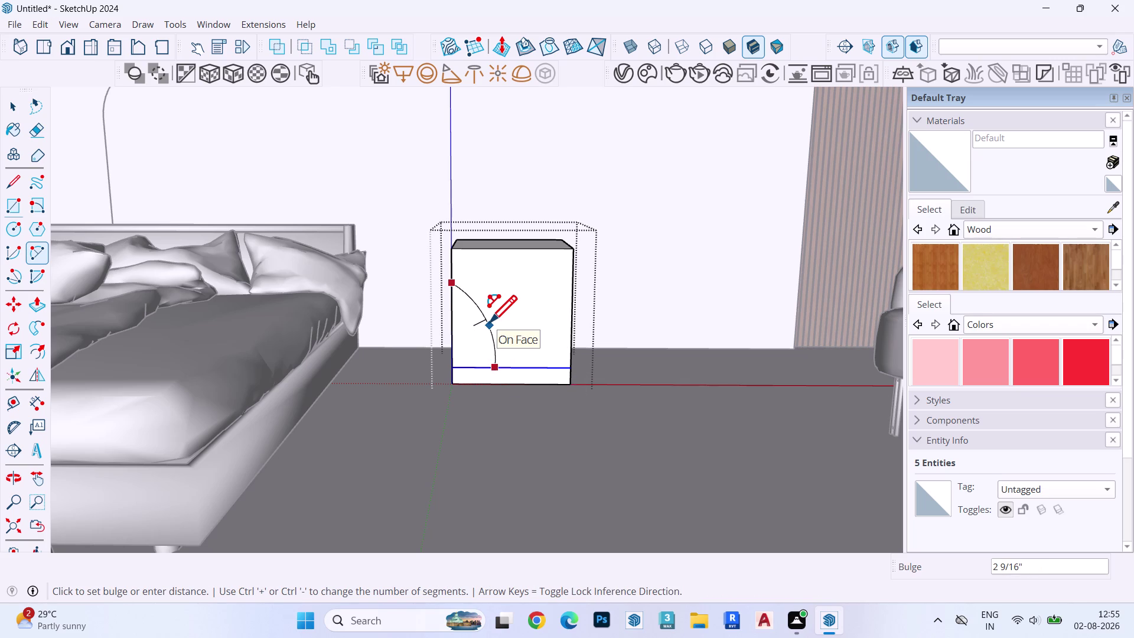
click(489, 322)
key(space)
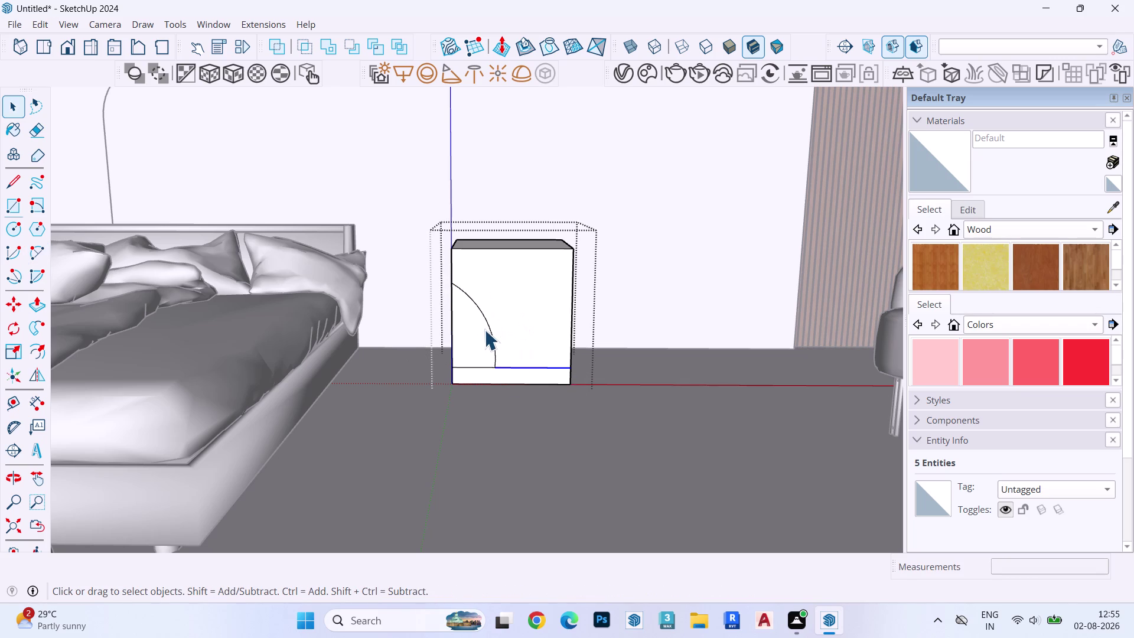
Mirror a copy of the arc across a vertical plane.
click(486, 330)
click(489, 329)
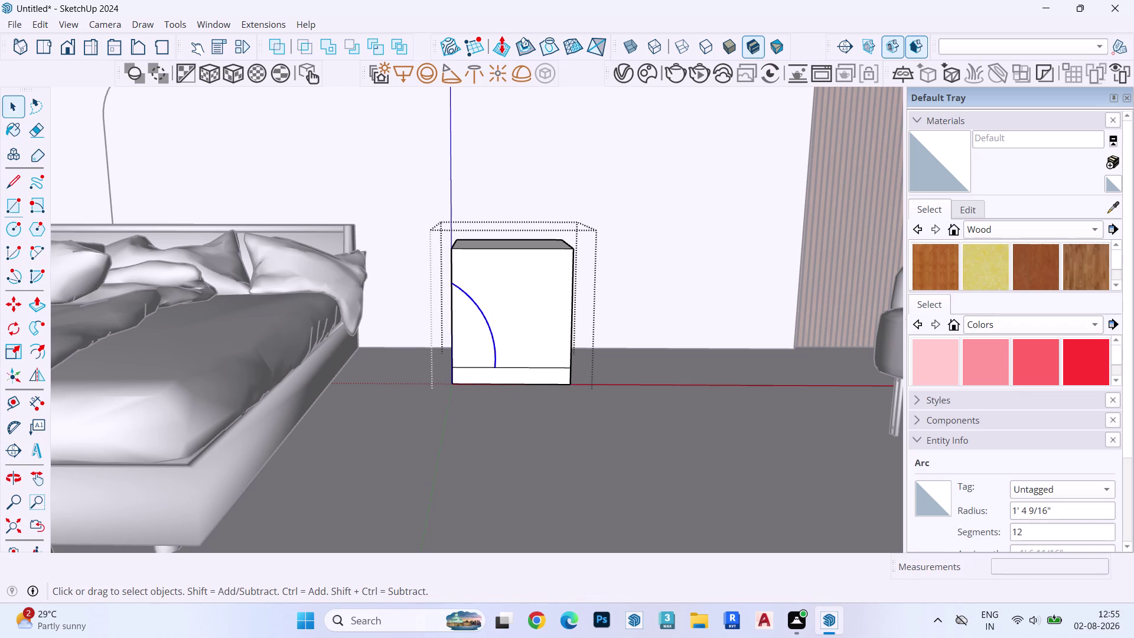
click(30, 373)
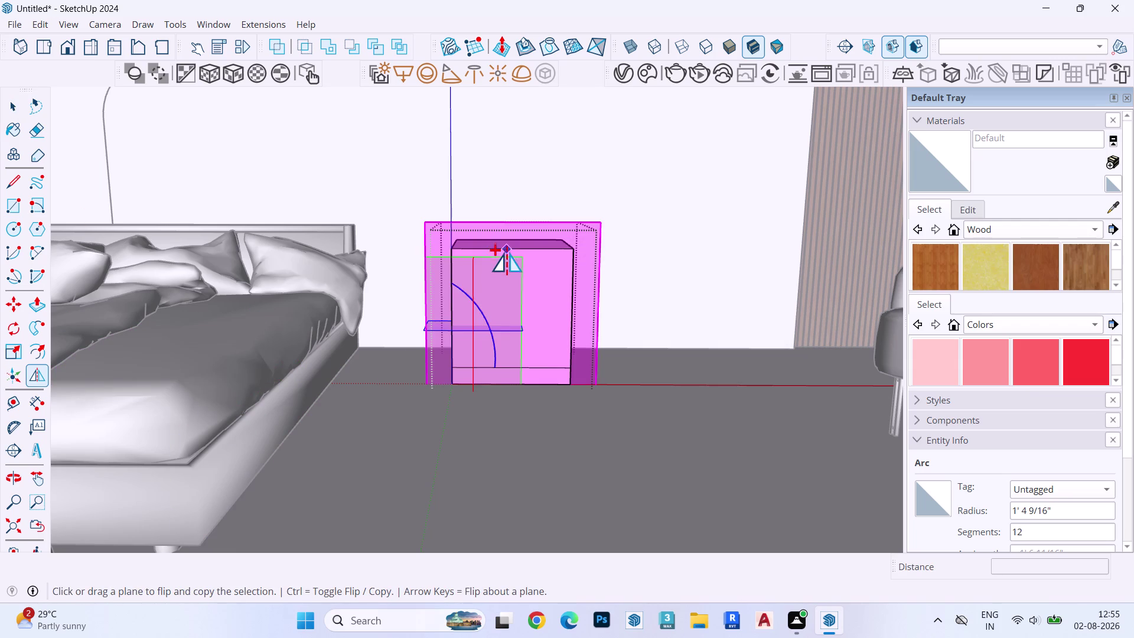
middle_drag(493, 330, 389, 434)
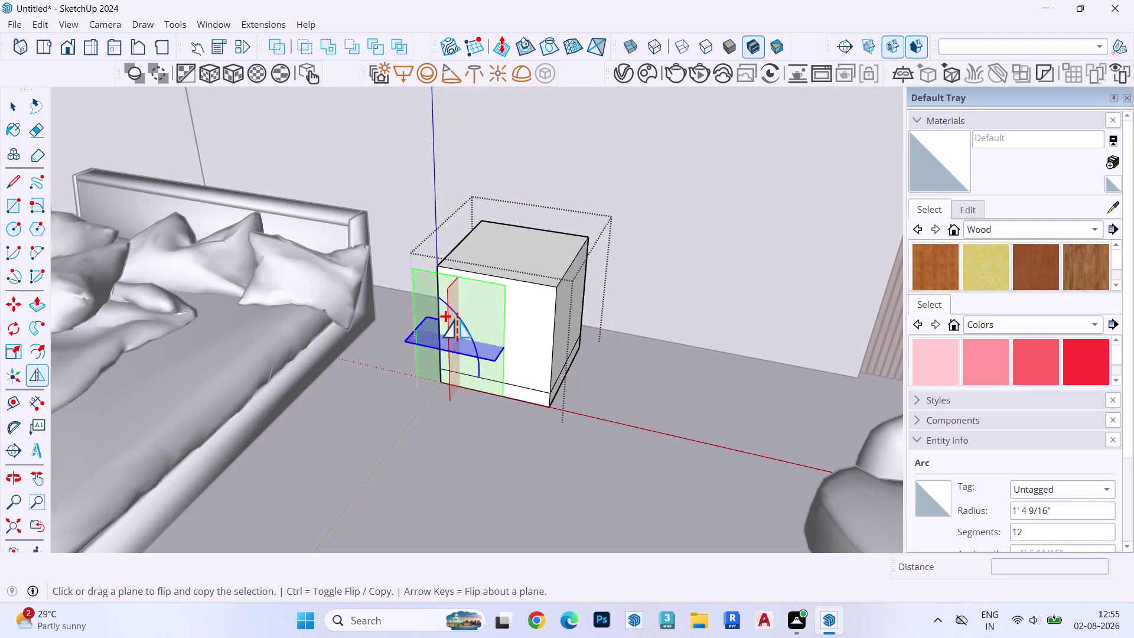
drag(449, 296, 469, 306)
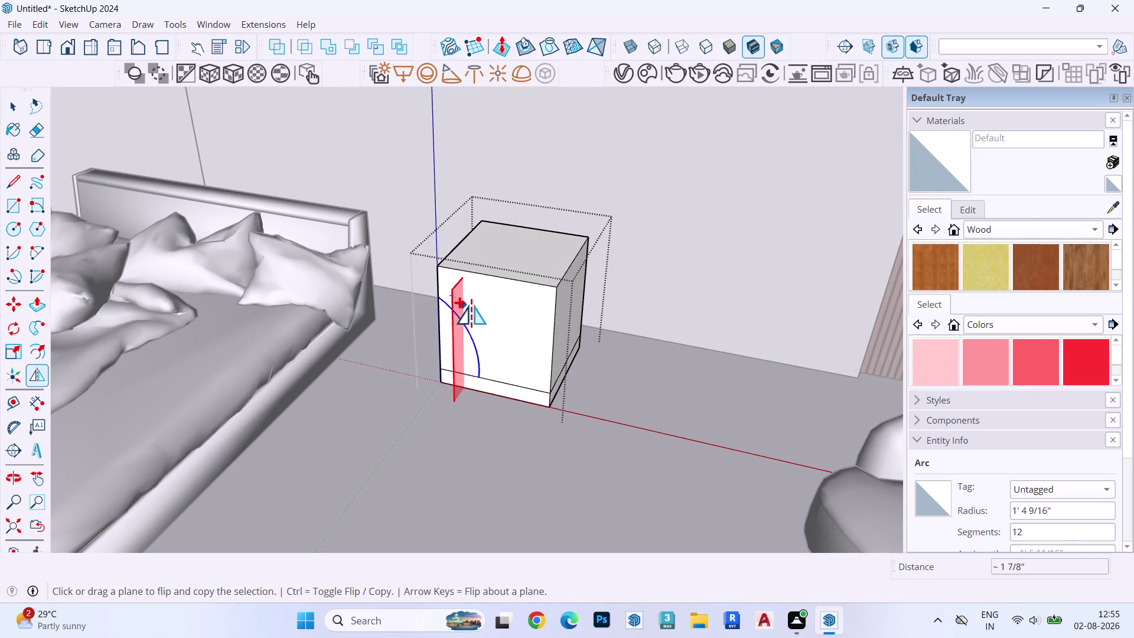
drag(469, 306, 480, 379)
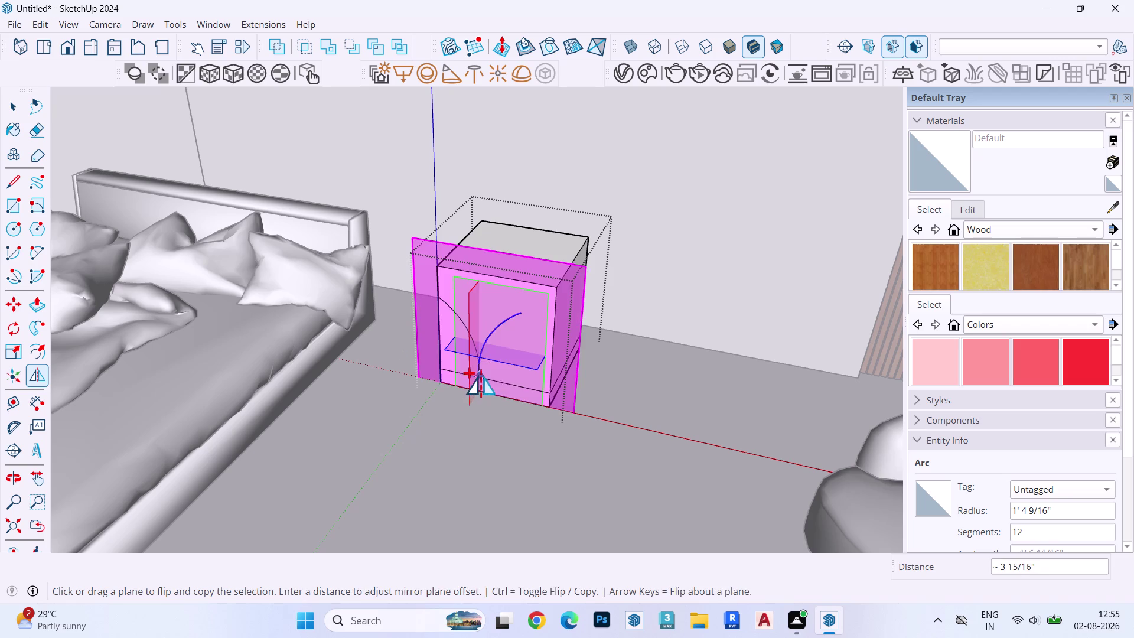
middle_drag(506, 368, 652, 325)
key(space)
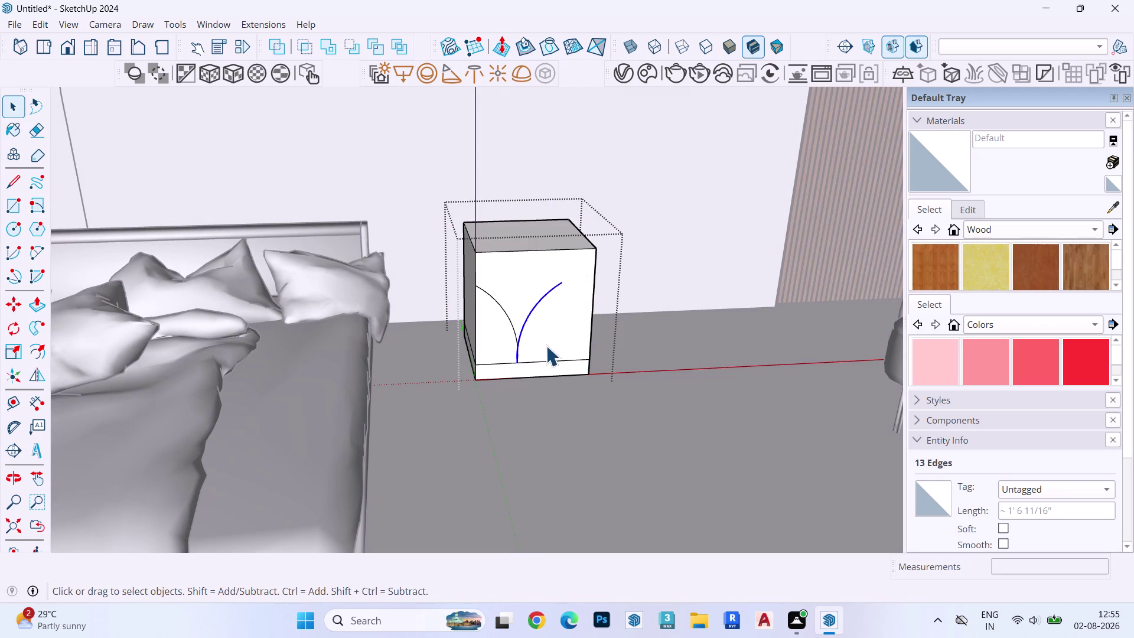
Group the mirrored arc and move it to the box's right edge.
key(n)
key(m)
click(522, 360)
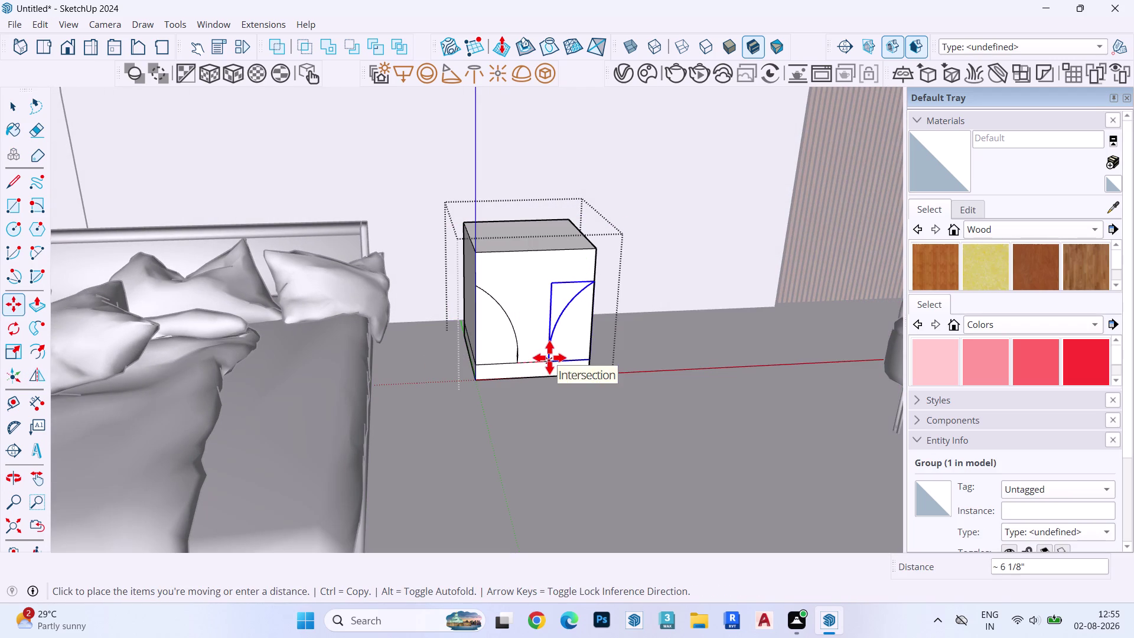
click(549, 357)
scroll(up, 3)
middle_drag(580, 288, 536, 226)
key(space)
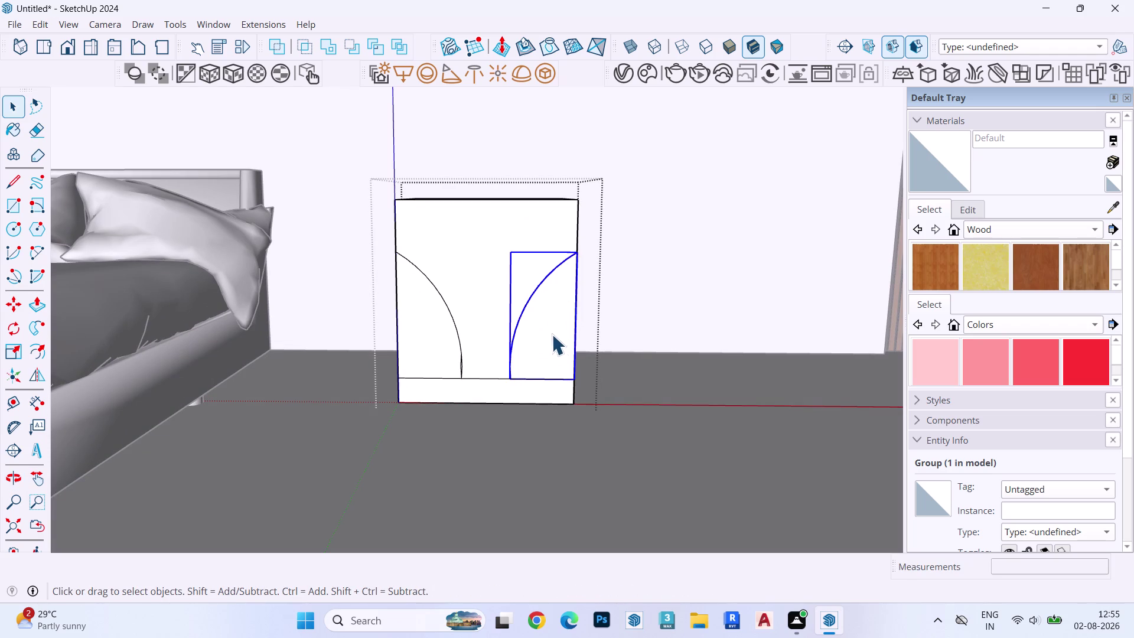
Select the right arc's panel and adjacent face, zooming in on the right side.
click(550, 324)
click(536, 285)
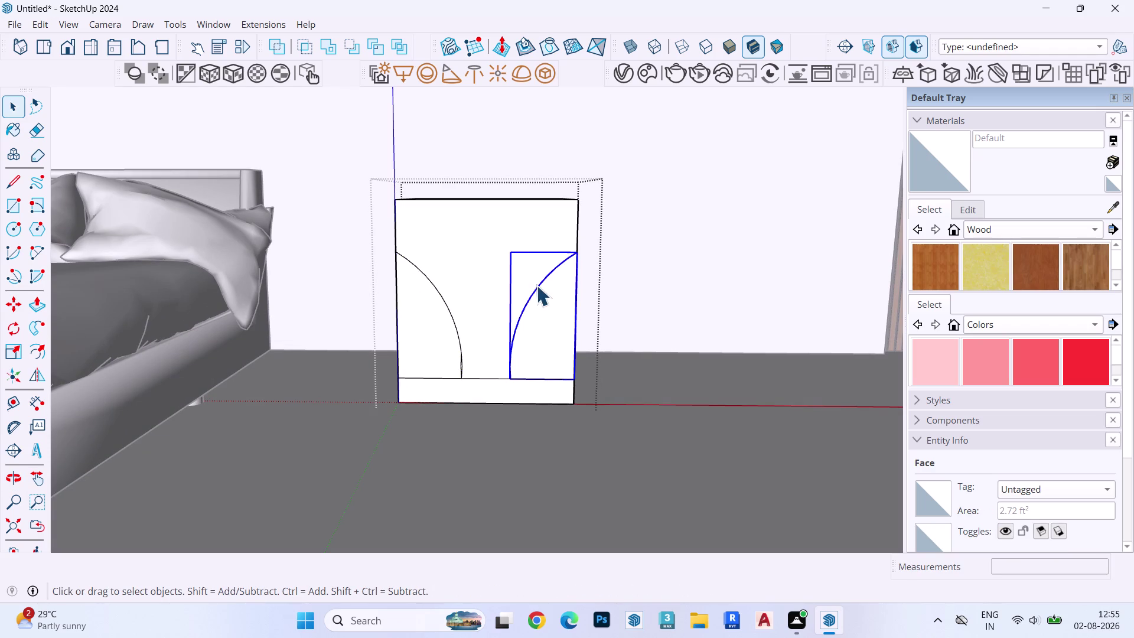
middle_drag(558, 291, 498, 430)
scroll(up, 3)
scroll(down, 3)
scroll(up, 3)
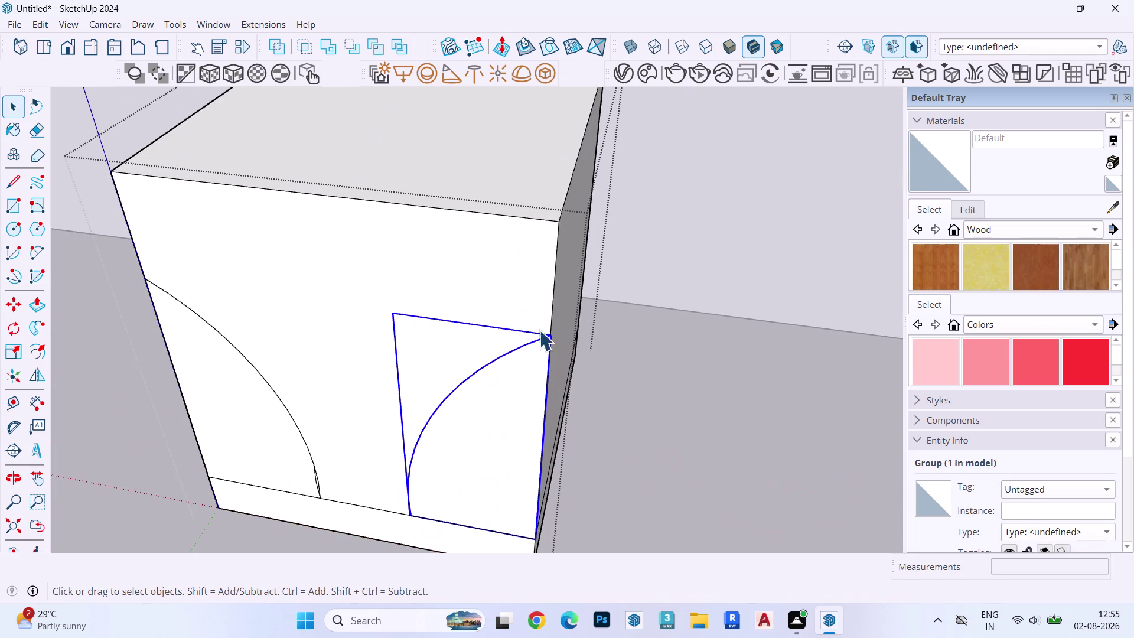
scroll(up, 3)
Move the triangle's corner back onto the side edge and erase the straight triangle lines.
key(m)
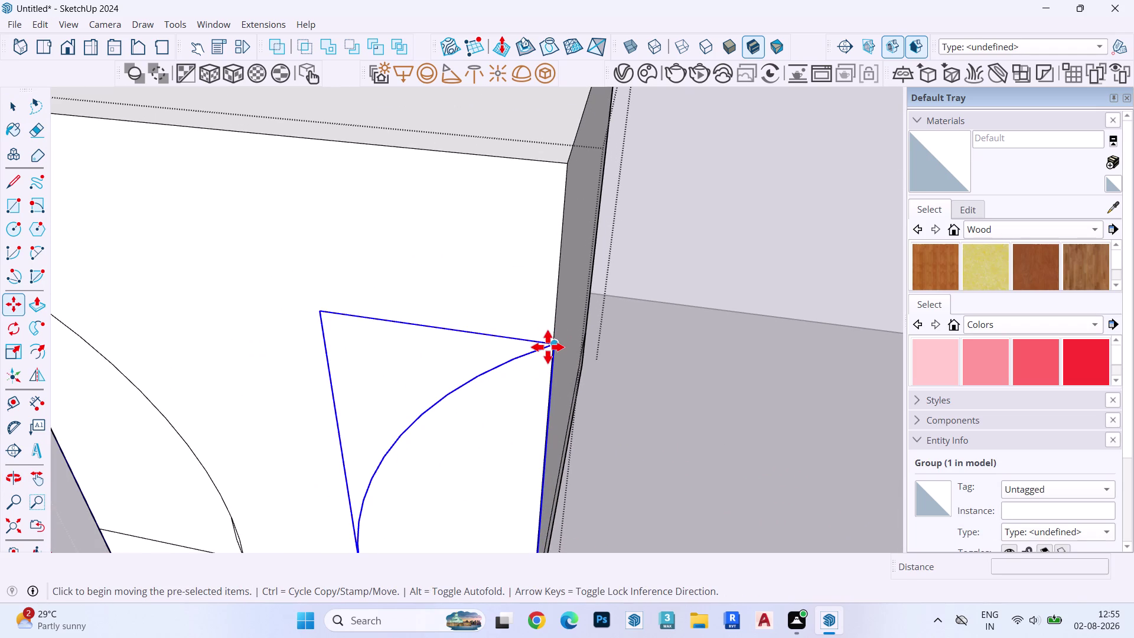
click(547, 347)
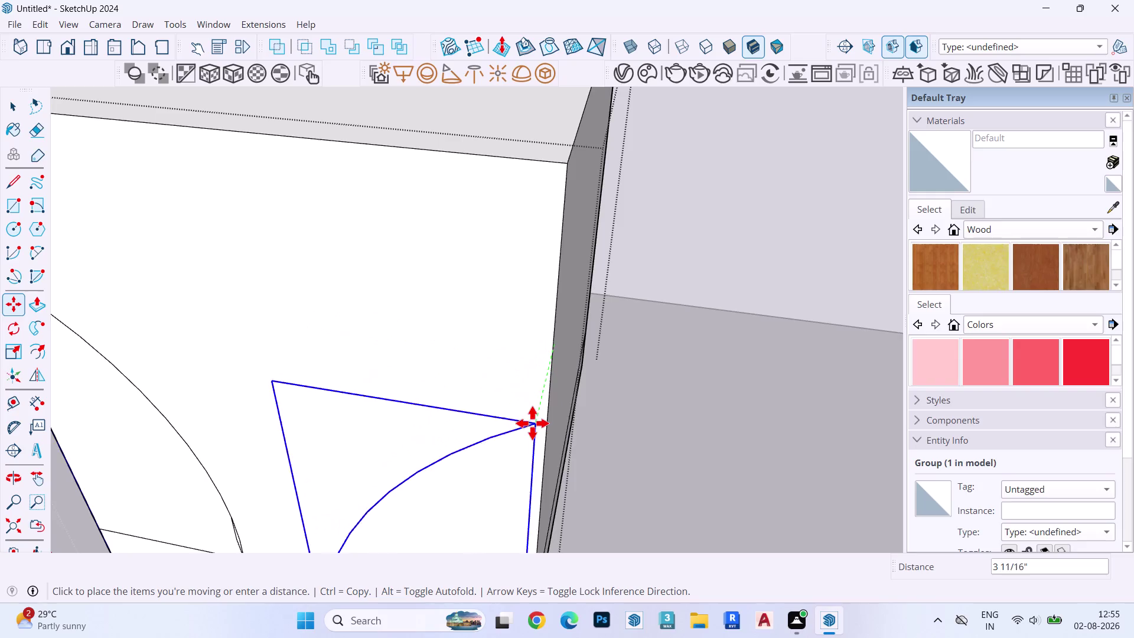
key(Left)
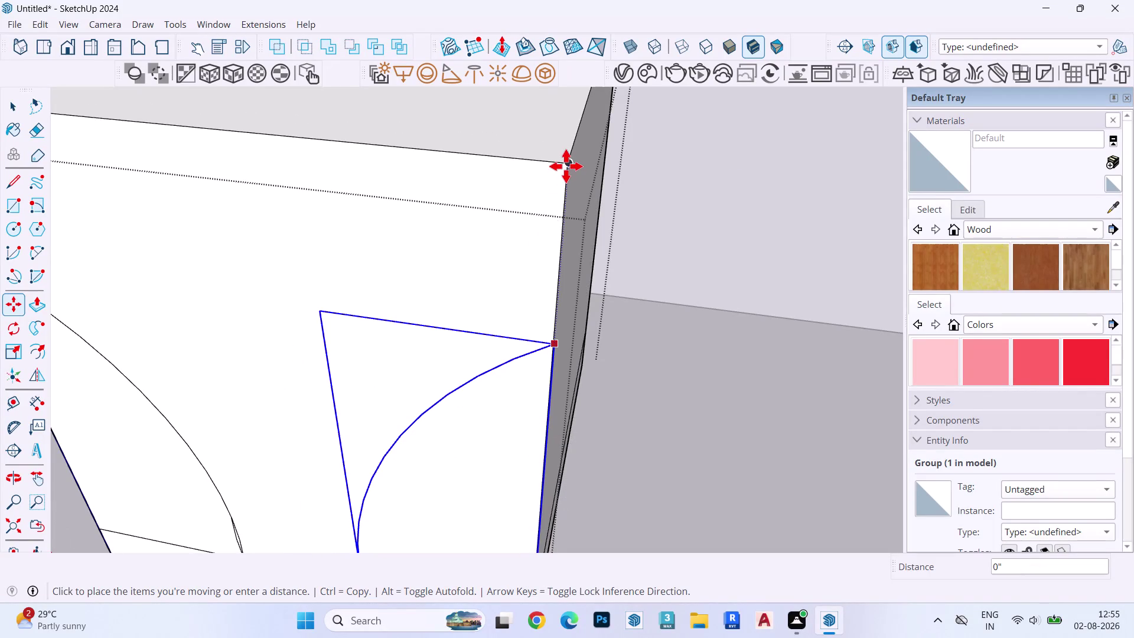
click(566, 166)
key(space)
right_click(517, 356)
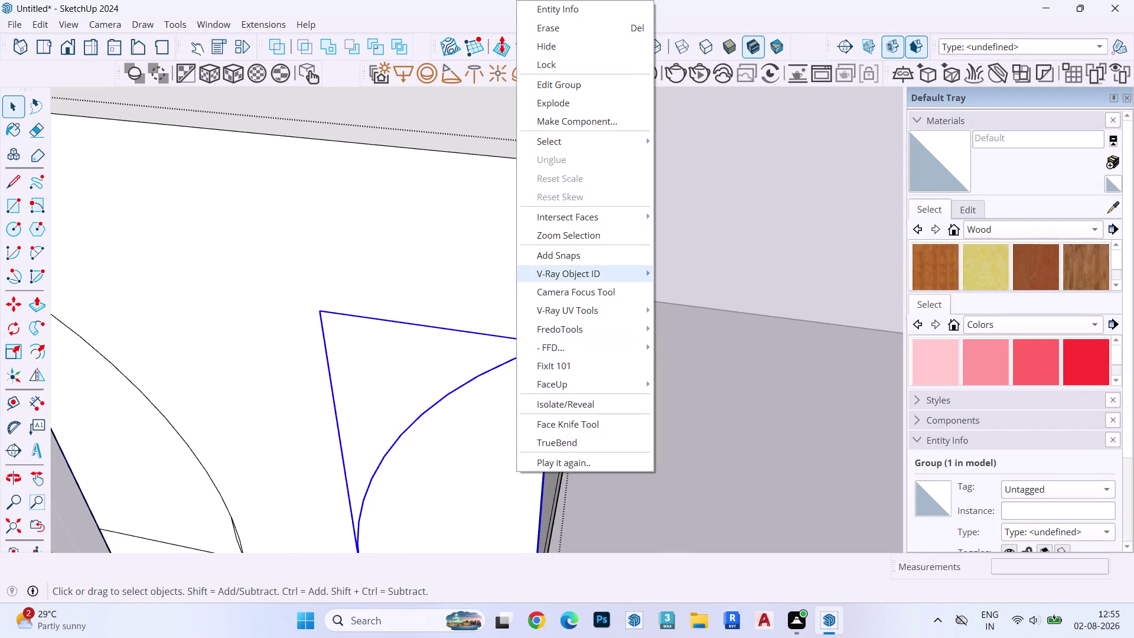
click(583, 106)
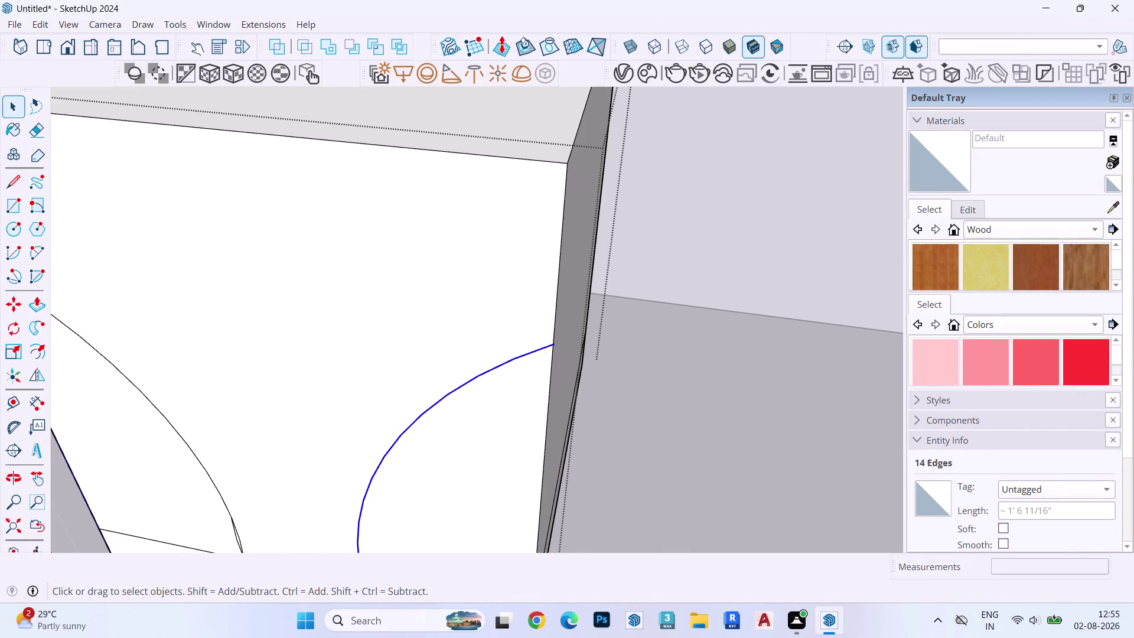
Push the curved side cutout through the table and repeat it on the opposite side.
click(498, 479)
key(p)
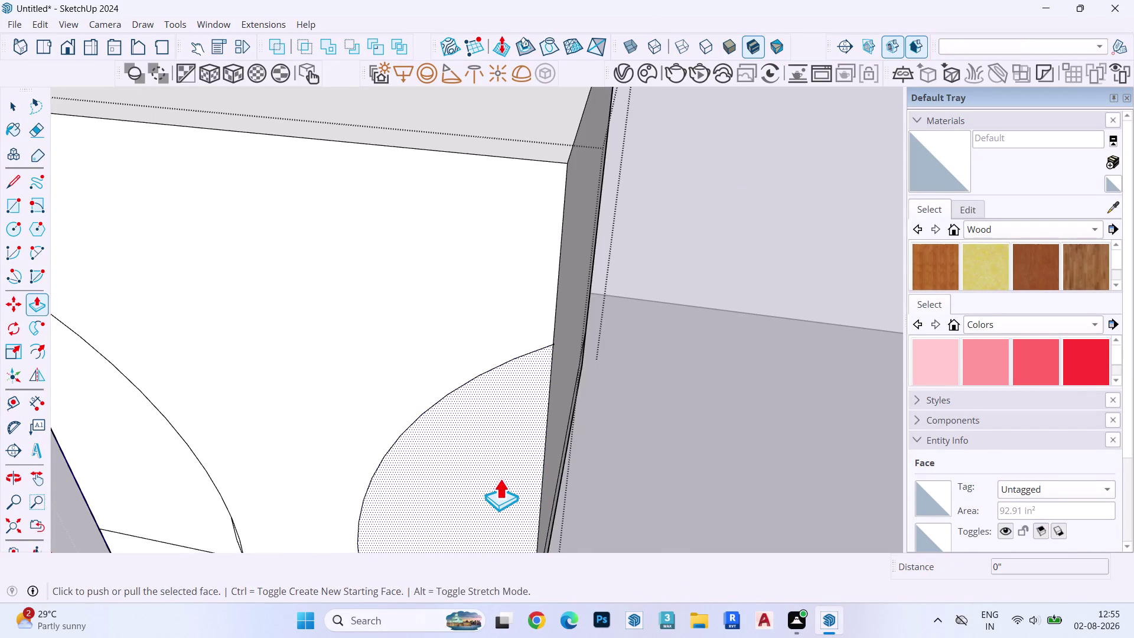
click(500, 478)
click(705, 166)
scroll(down, 3)
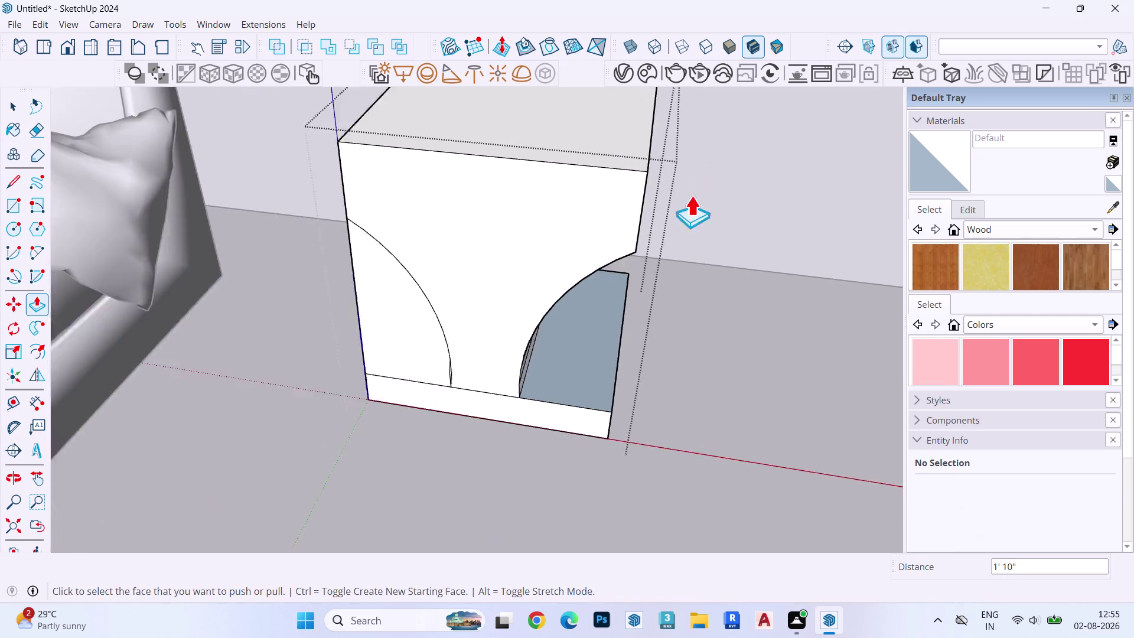
scroll(down, 3)
middle_drag(538, 246, 676, 130)
double_click(477, 260)
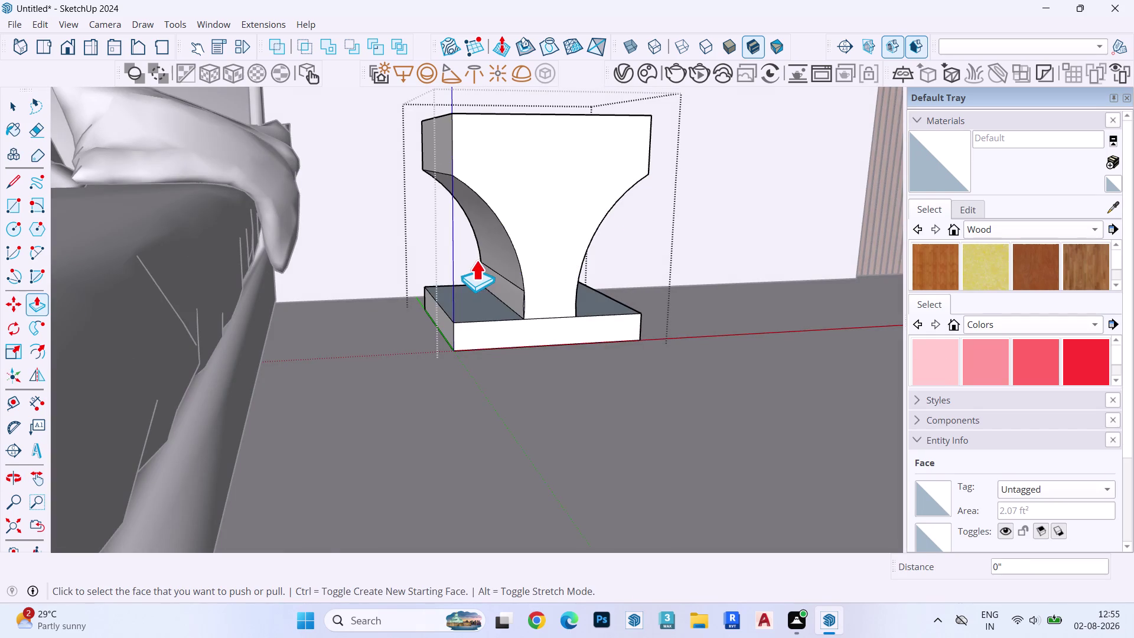
scroll(down, 3)
middle_drag(519, 269, 441, 256)
Try selecting the base slab's front face and edges by double-clicking and box-selecting.
key(space)
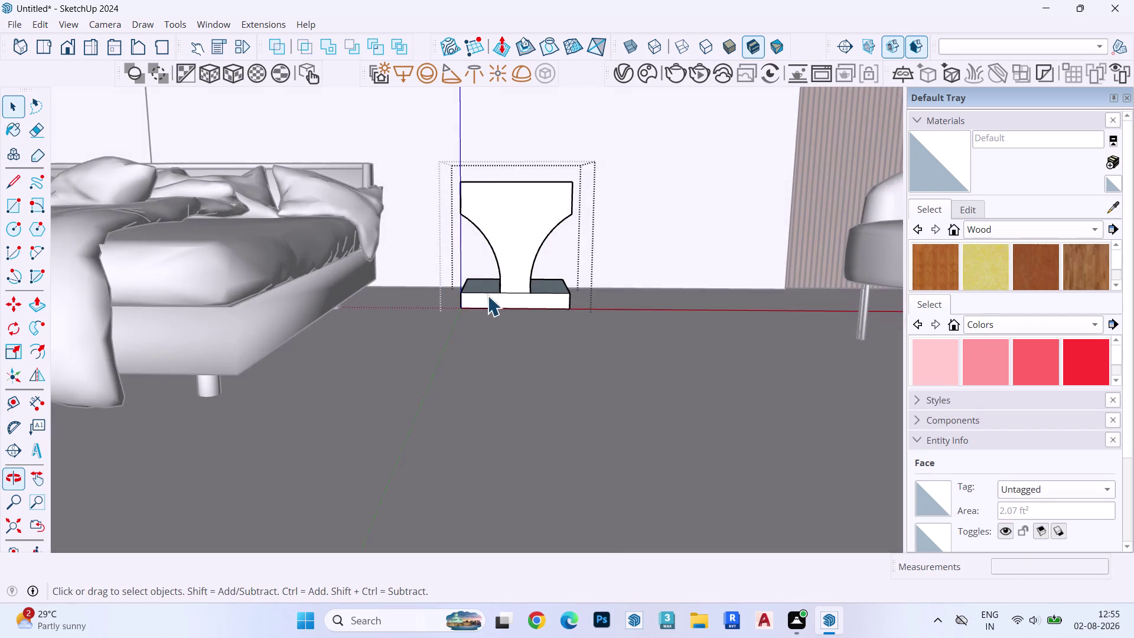
scroll(up, 3)
double_click(488, 300)
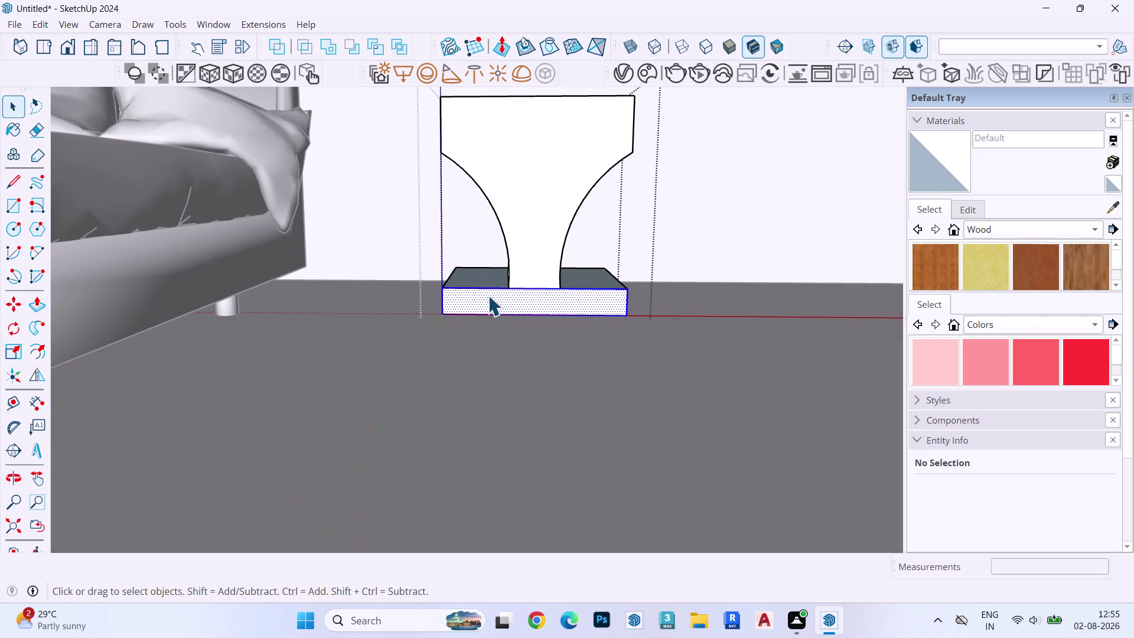
middle_drag(488, 295, 485, 342)
triple_click(492, 278)
double_click(493, 278)
key(Escape)
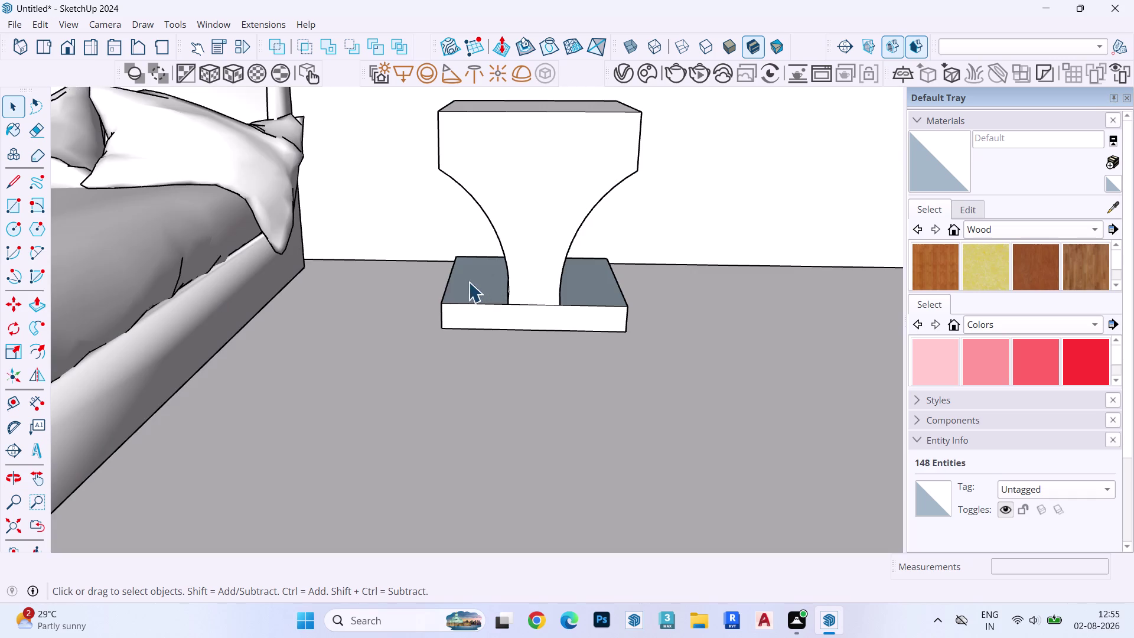
drag(410, 252, 790, 424)
double_click(464, 291)
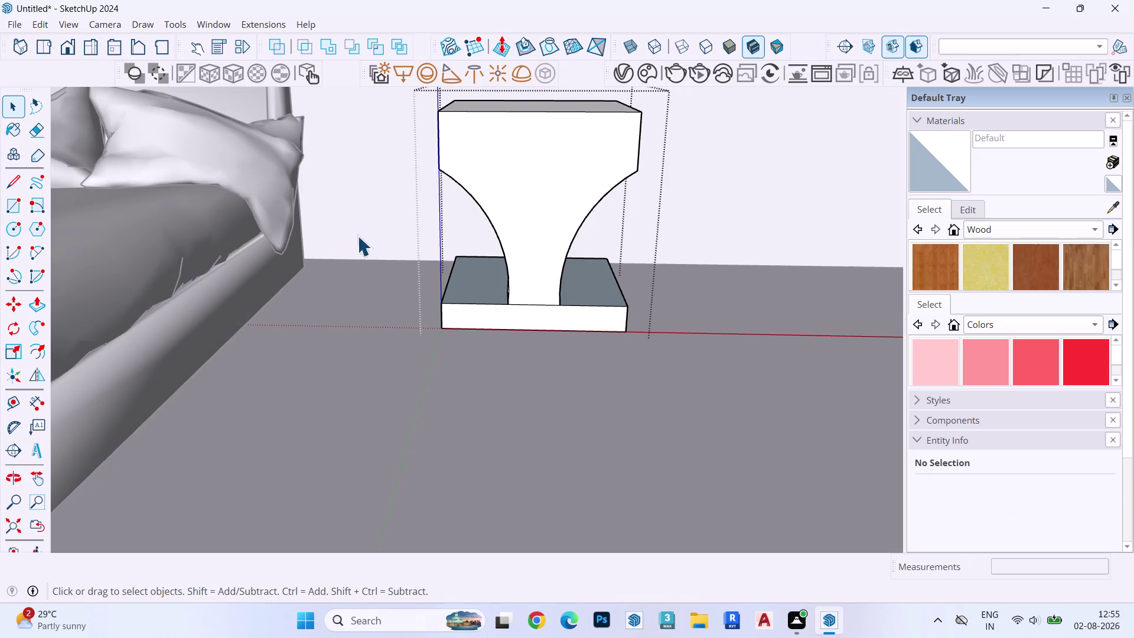
drag(385, 236, 698, 377)
Reselect the base slab from a front view, ending on its front face.
middle_drag(576, 312, 713, 234)
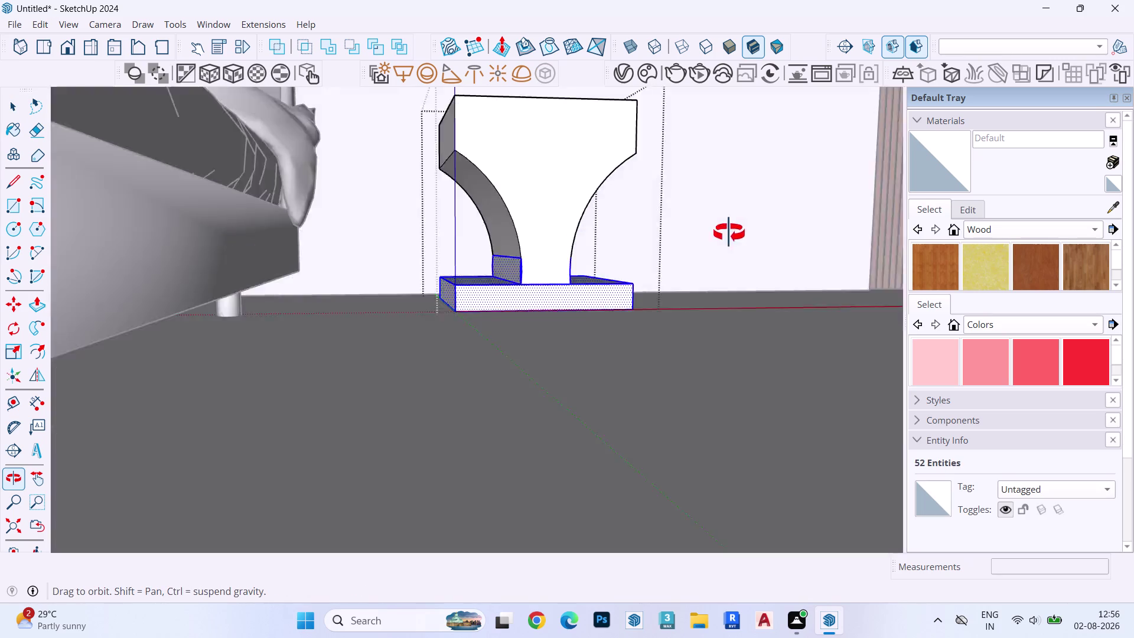
middle_drag(714, 235, 556, 227)
drag(398, 264, 507, 329)
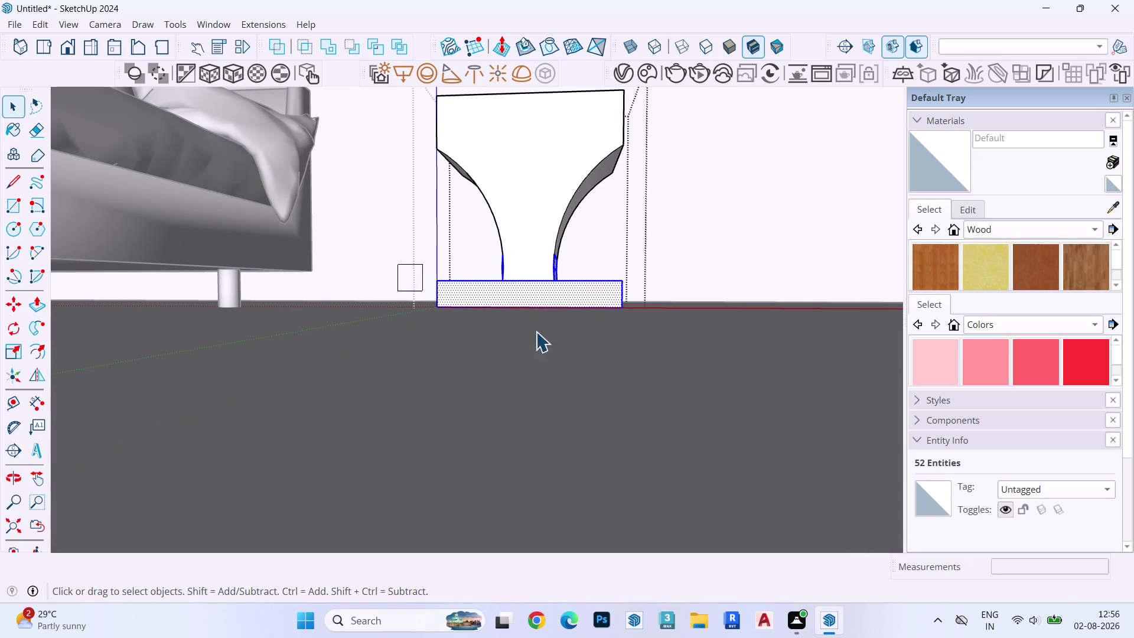
drag(507, 328, 710, 349)
middle_drag(548, 310, 580, 307)
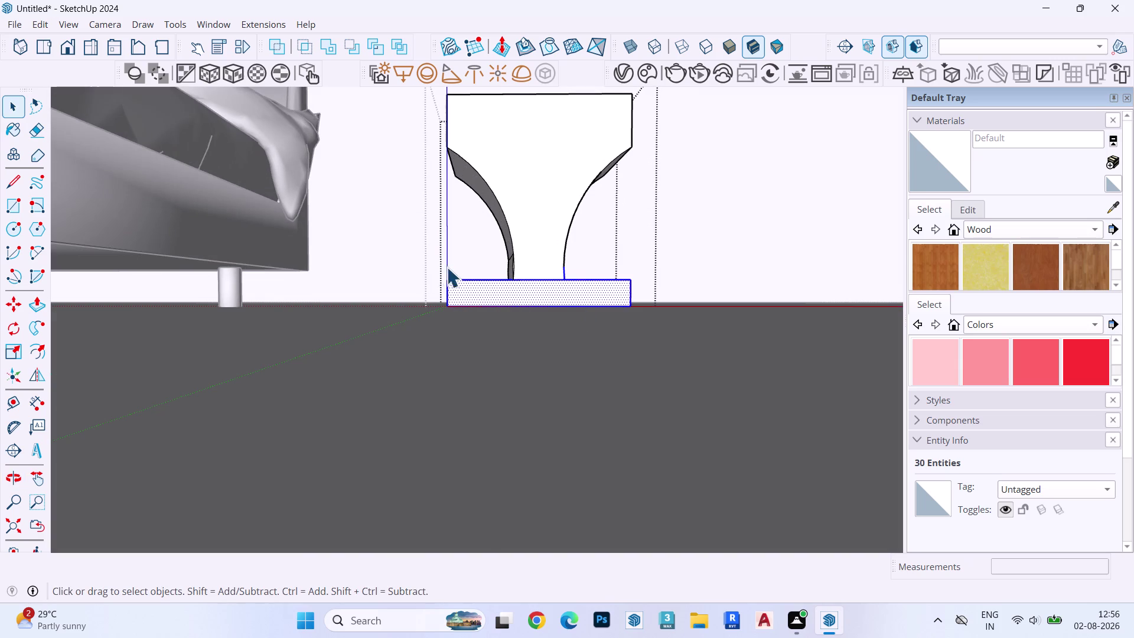
drag(428, 262, 689, 373)
middle_drag(475, 287, 433, 290)
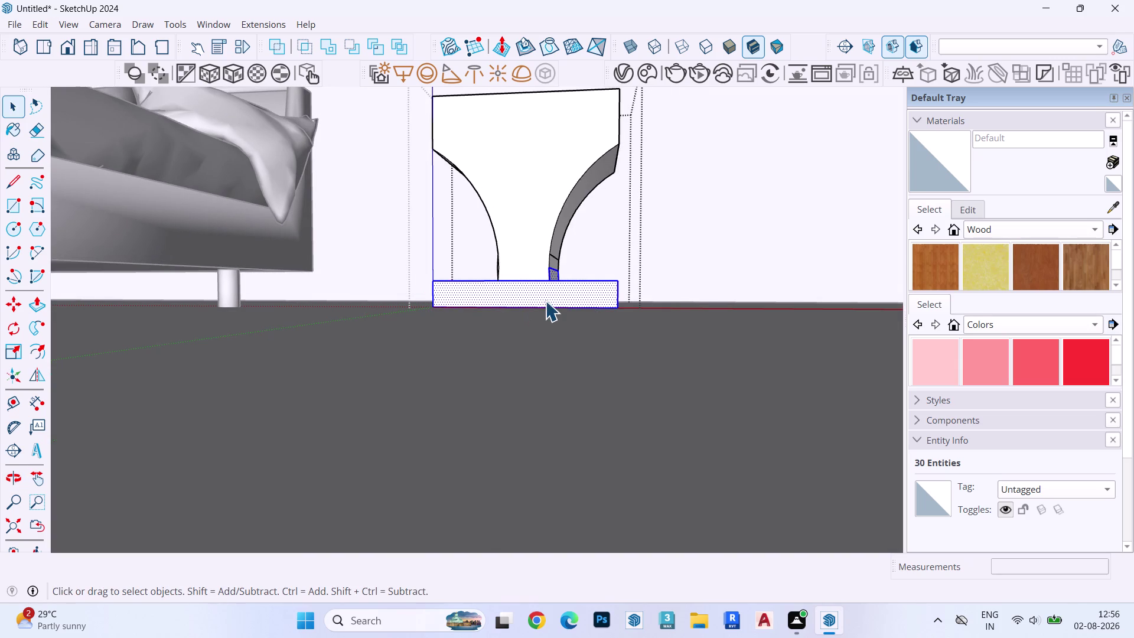
double_click(547, 294)
middle_drag(503, 295, 515, 341)
scroll(up, 3)
scroll(down, 3)
scroll(up, 3)
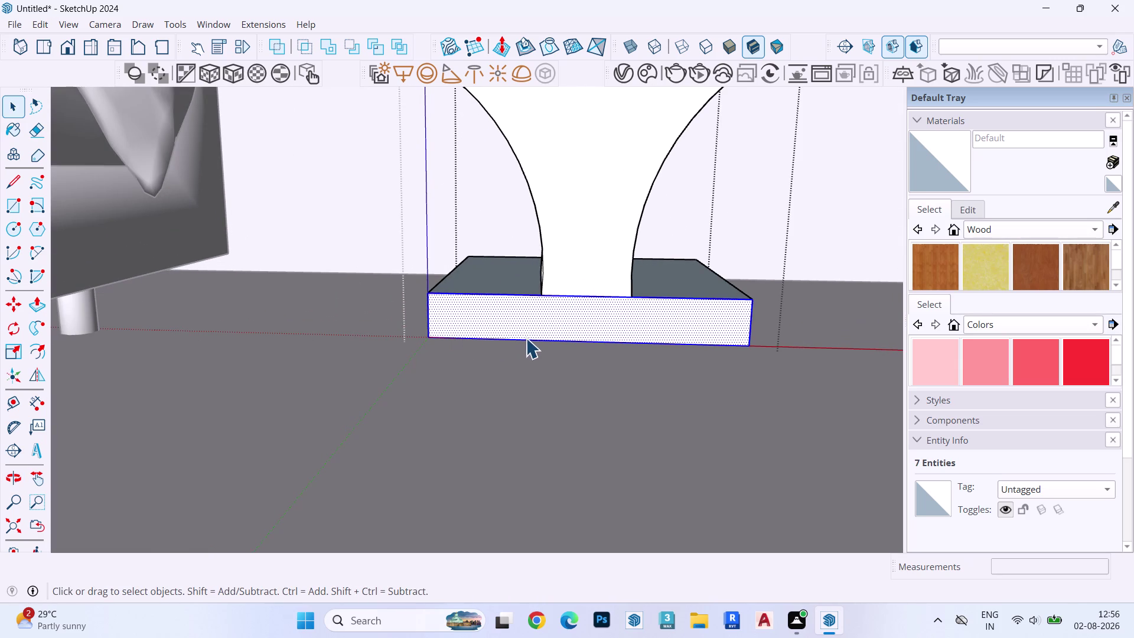
middle_drag(535, 332, 576, 312)
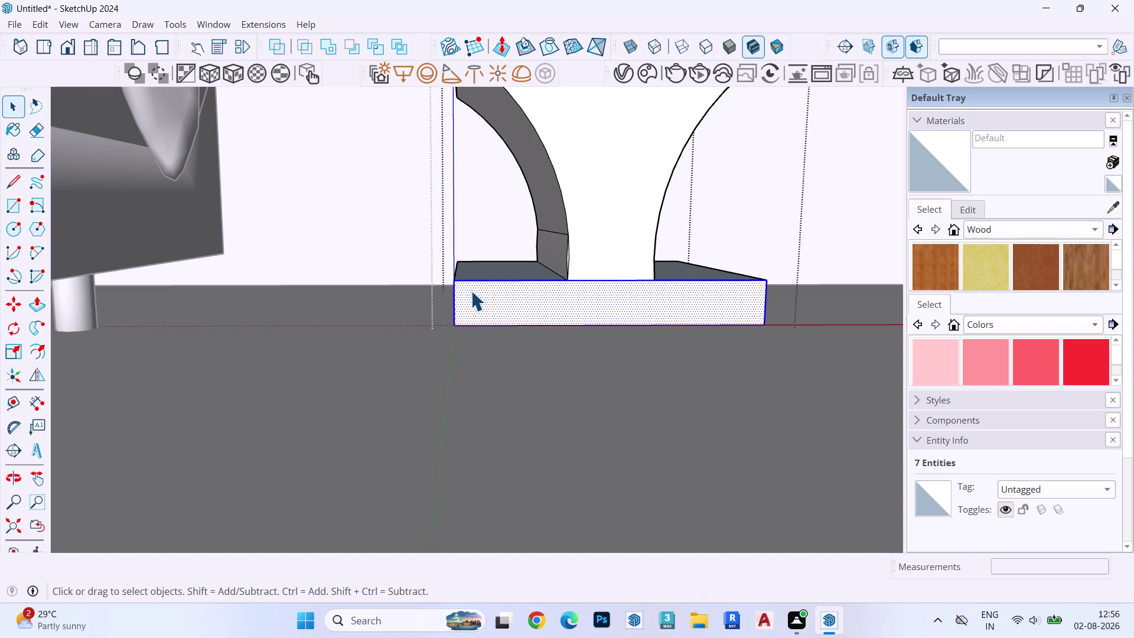
Draw a 2-point arc bulging off the base's left end, joining its top and bottom corners.
key(r)
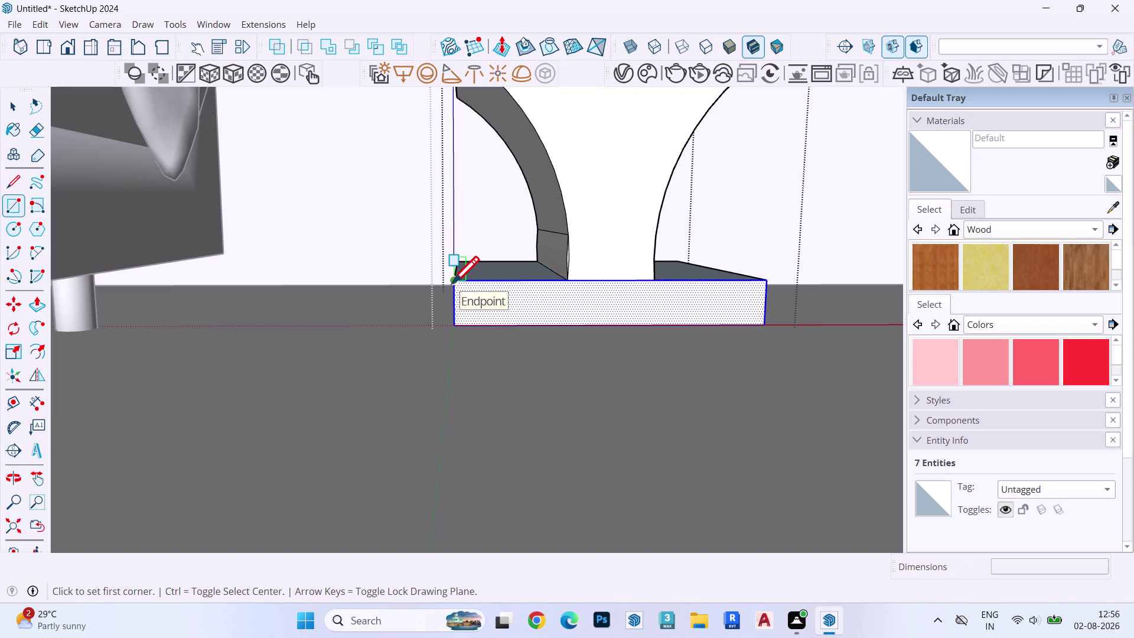
key(a)
click(454, 284)
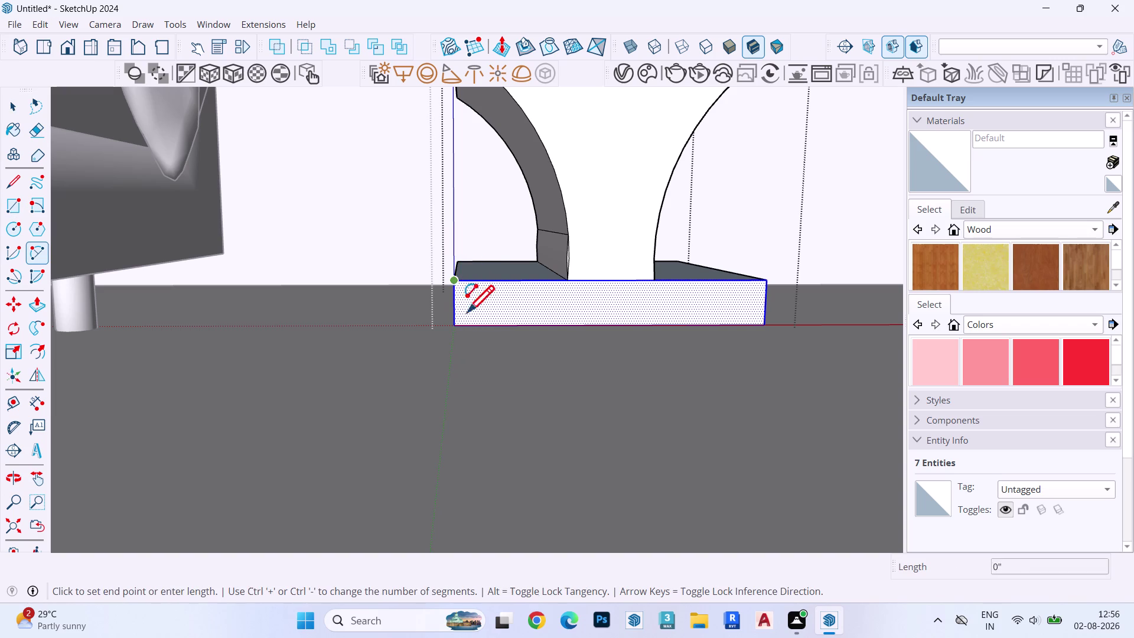
click(453, 324)
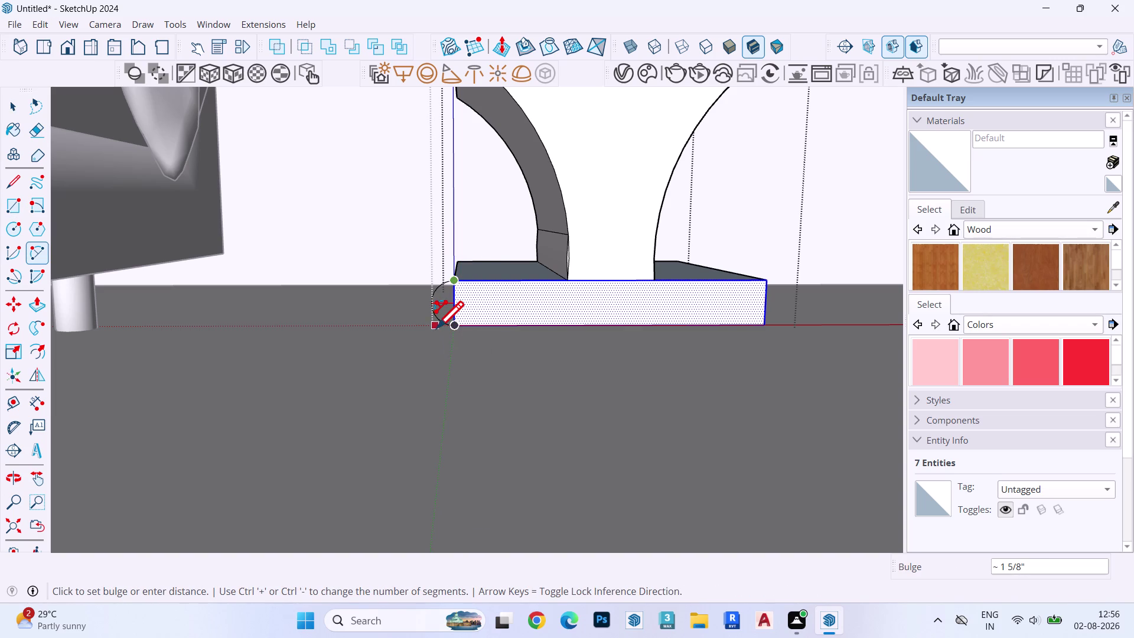
click(437, 324)
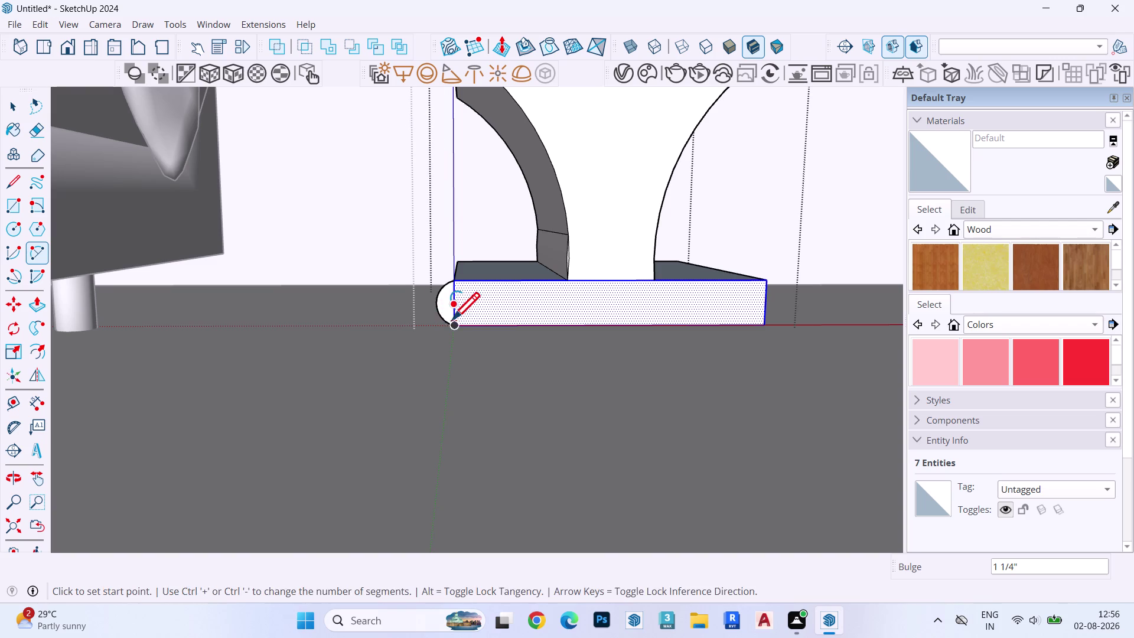
middle_drag(458, 314, 507, 331)
key(space)
click(469, 290)
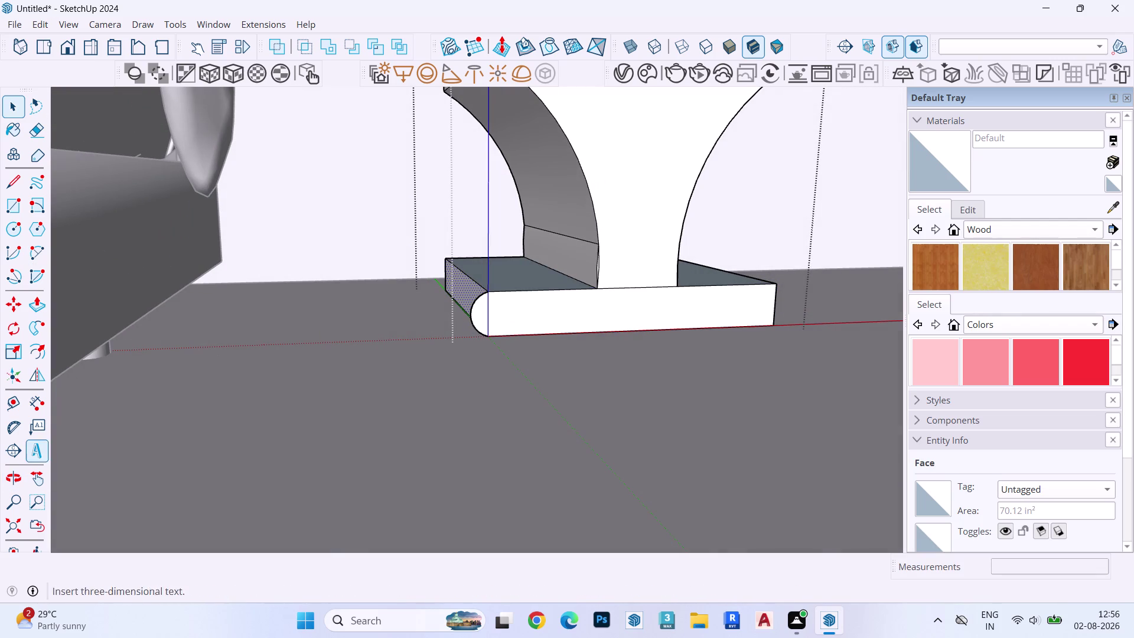
click(38, 333)
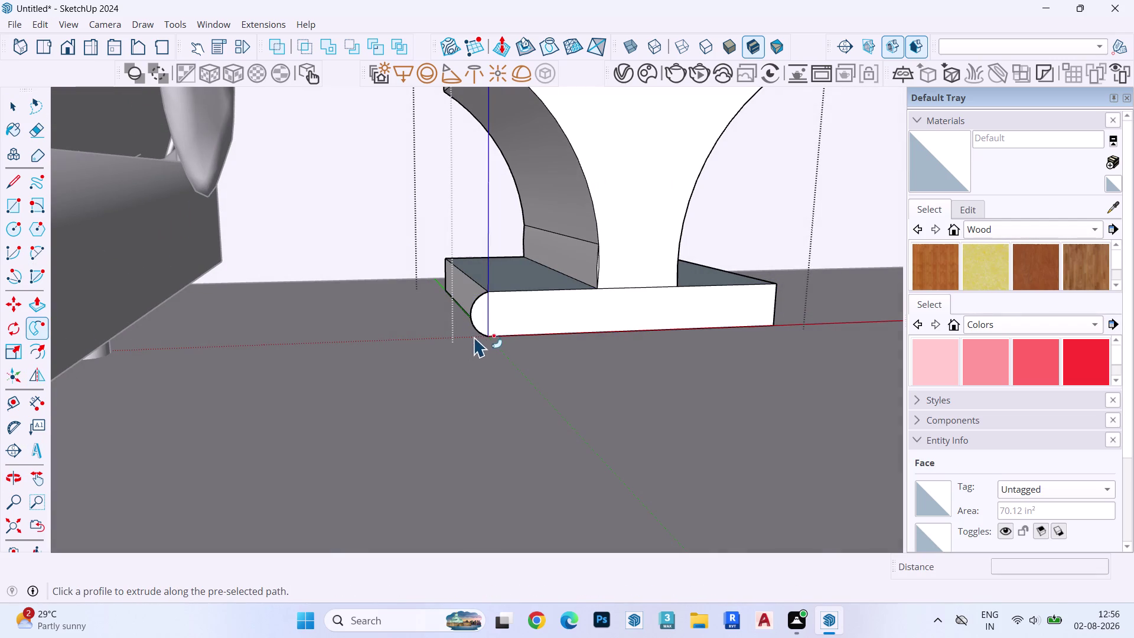
Sweep the rounded profile along the base, then undo that first attempt.
drag(484, 308, 493, 209)
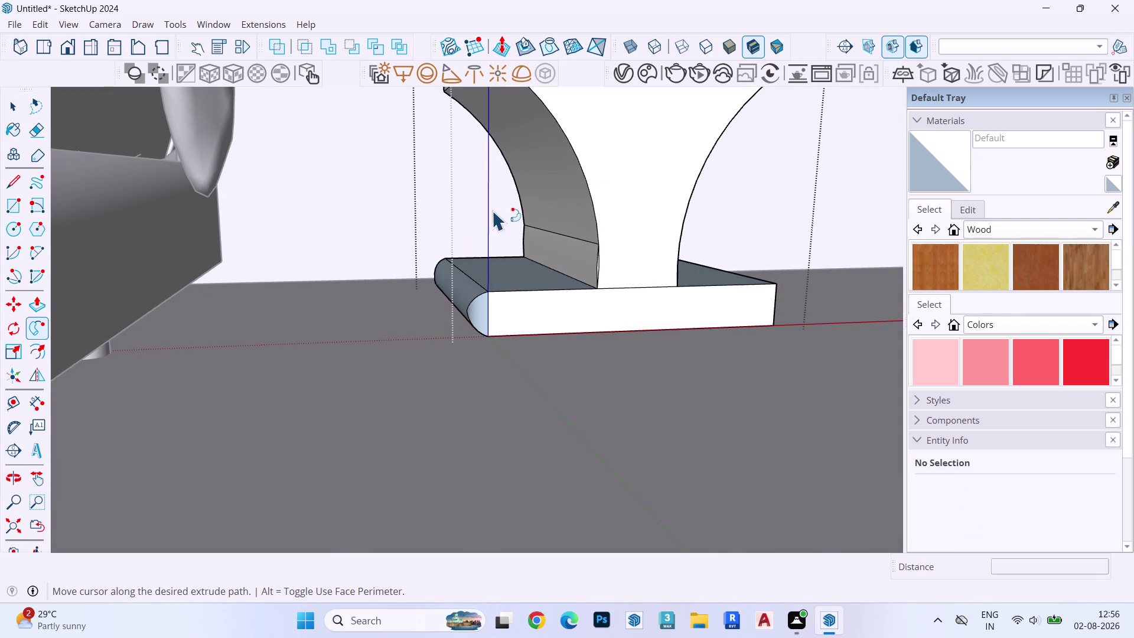
drag(493, 210, 743, 279)
drag(743, 279, 478, 306)
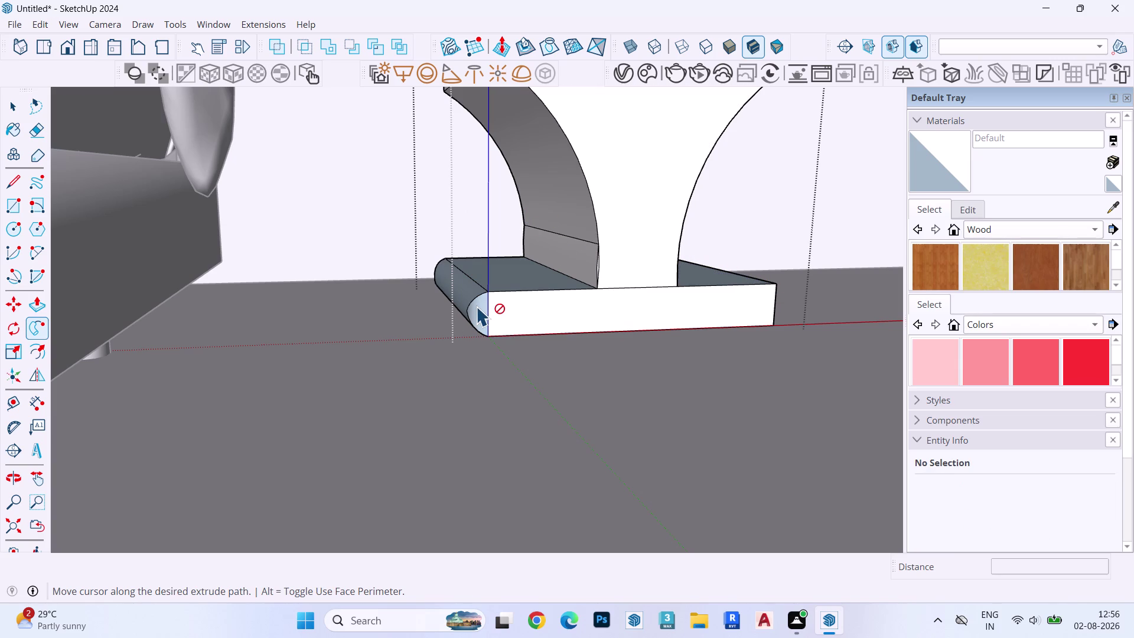
drag(477, 305, 447, 324)
key(space)
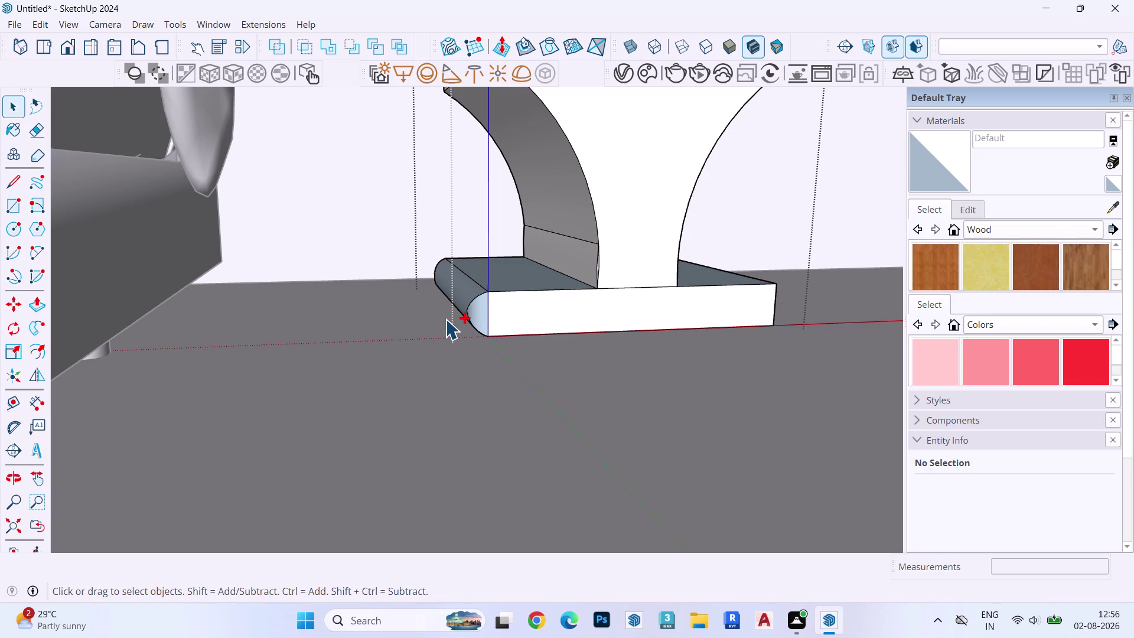
key(ctrl+z)
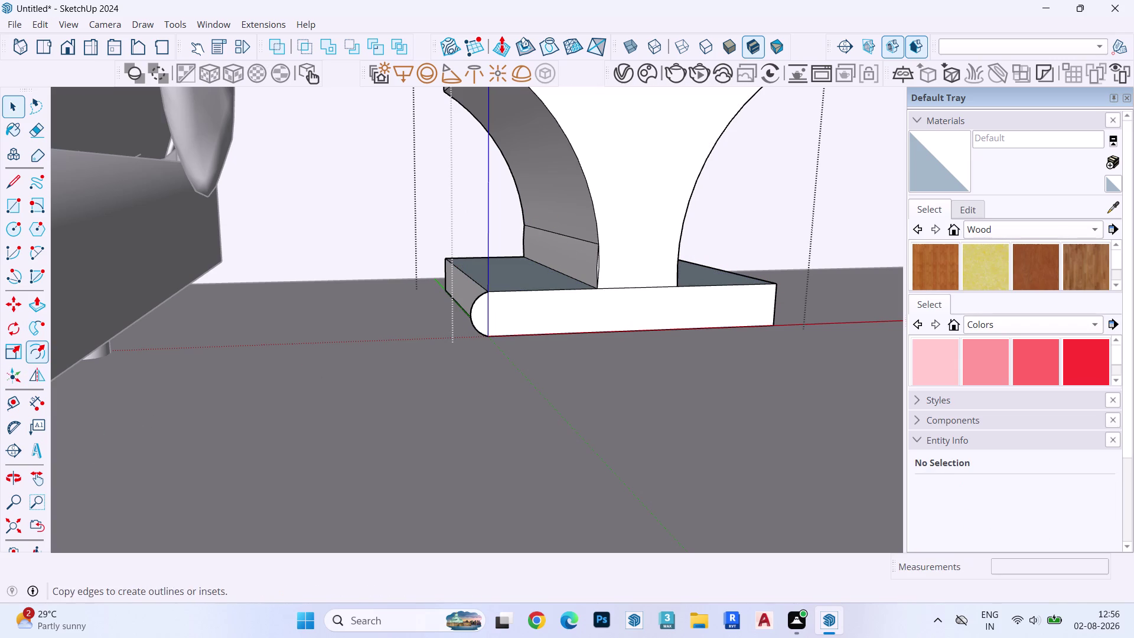
Sweep the rounded end profile with Follow Me along the base's side edge.
click(41, 329)
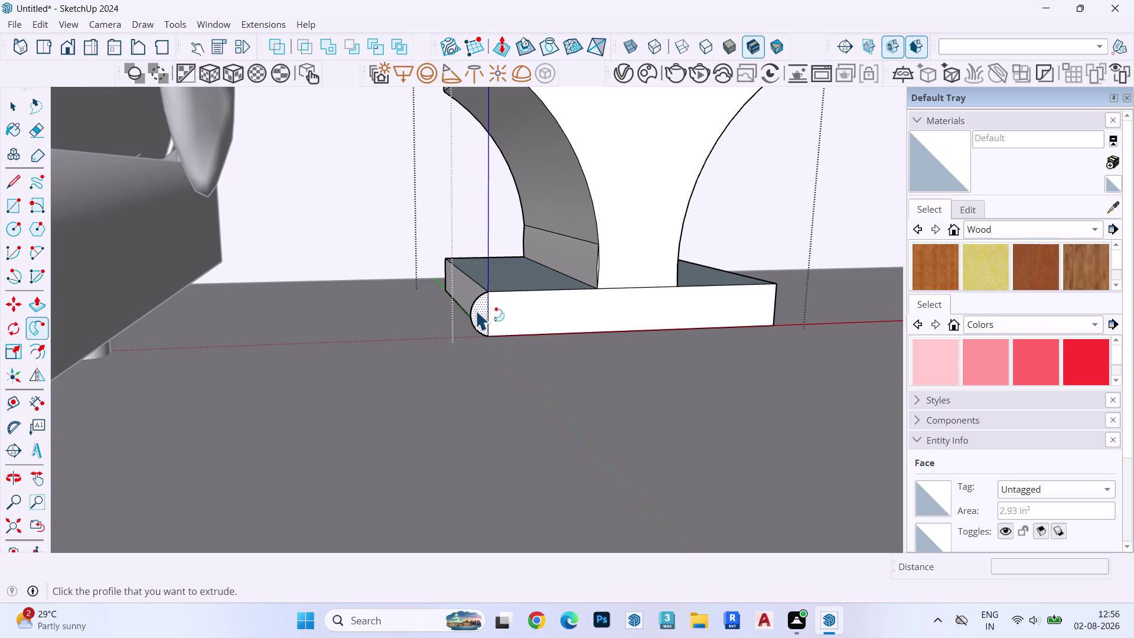
drag(478, 305, 458, 258)
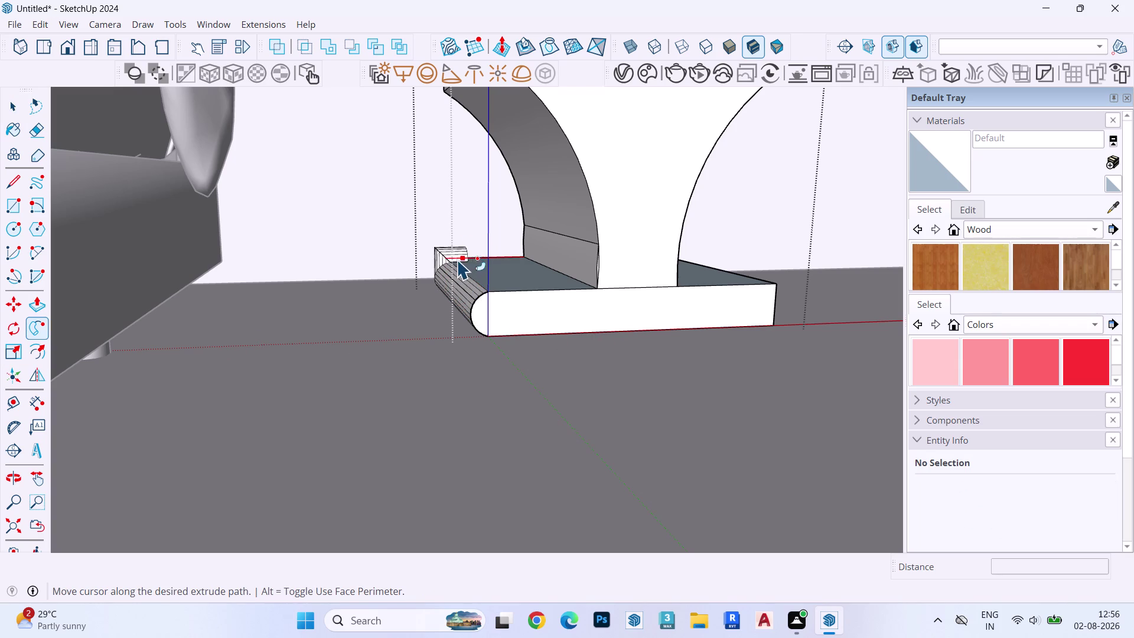
drag(458, 259, 453, 273)
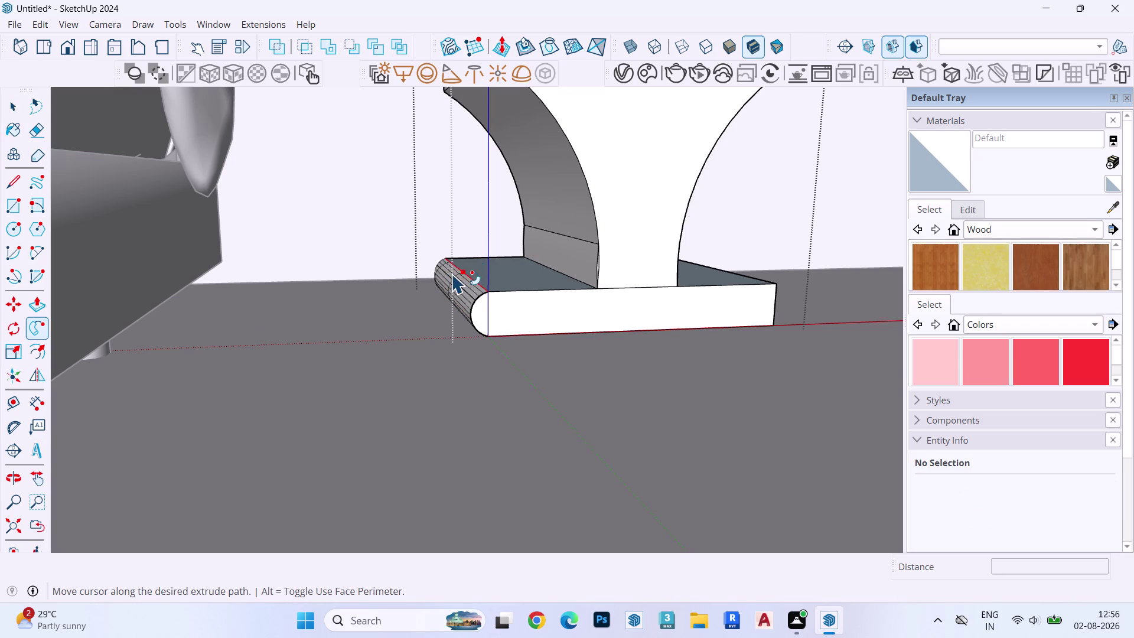
drag(452, 272, 476, 248)
scroll(up, 3)
scroll(up, 3)
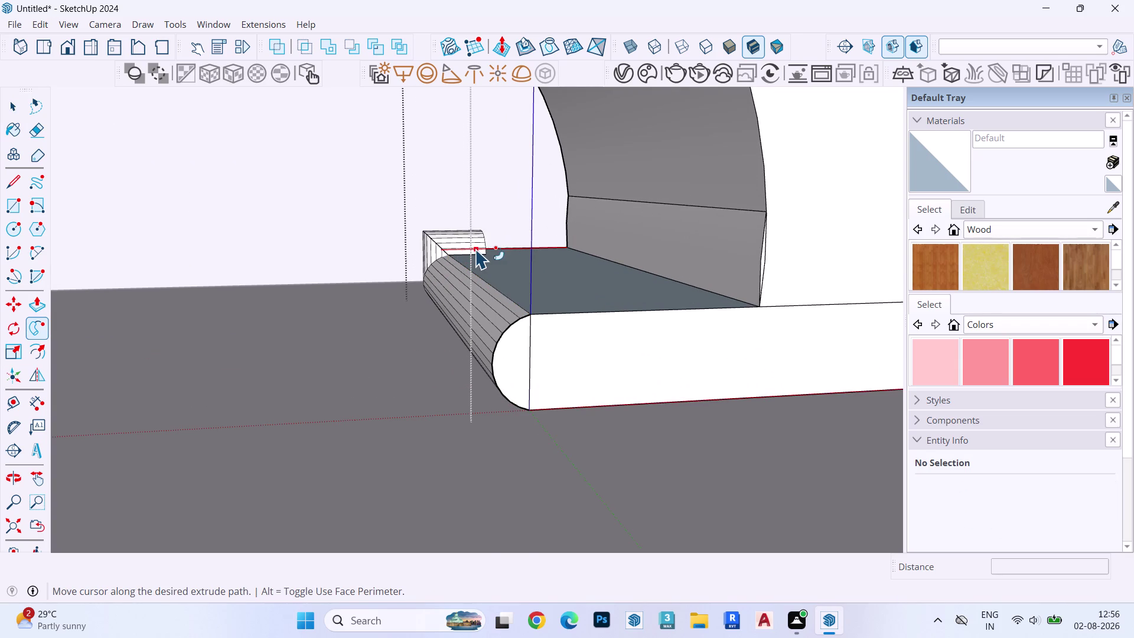
scroll(up, 3)
drag(476, 248, 443, 344)
middle_drag(476, 248, 442, 369)
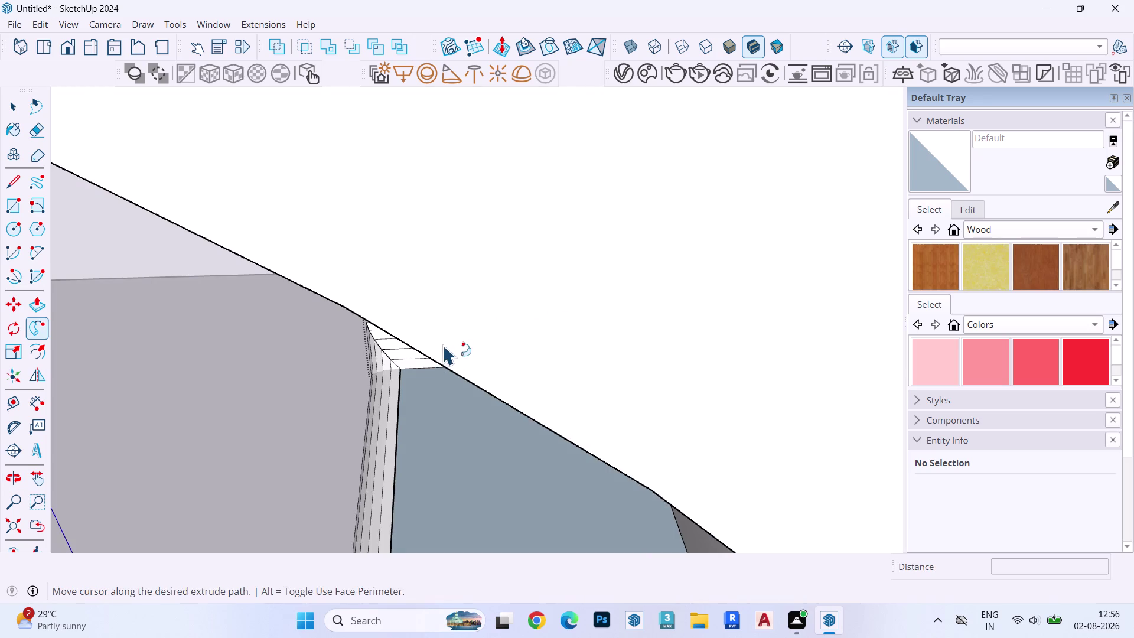
drag(443, 345, 465, 379)
Extend the bullnose sweep around the corner and along the base's front edge.
middle_drag(445, 344, 585, 330)
middle_drag(290, 384, 647, 341)
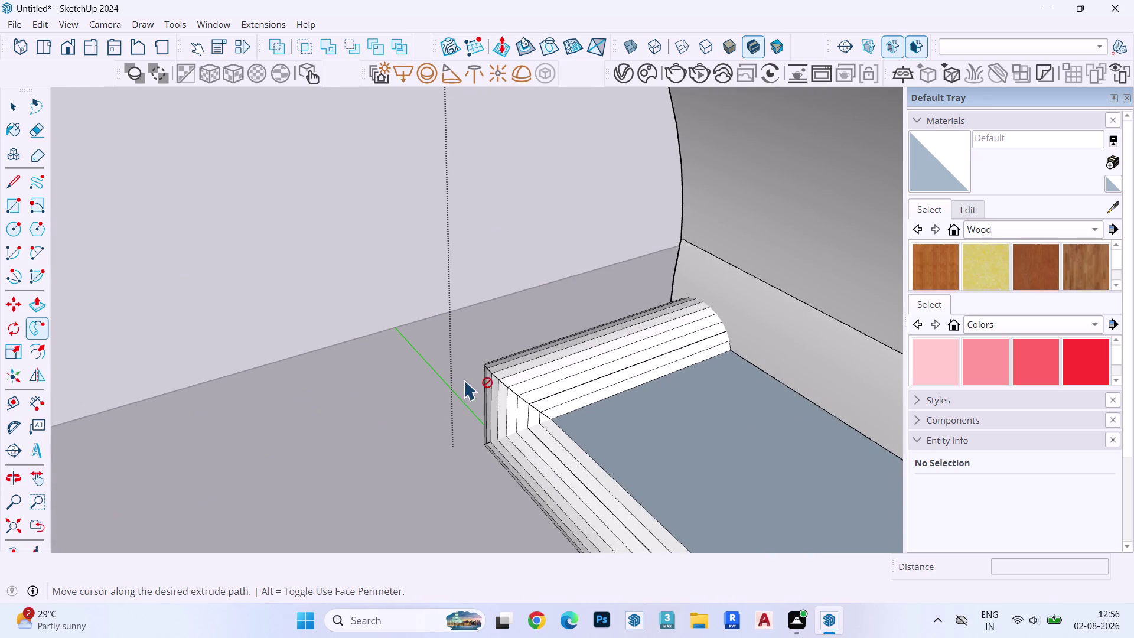
drag(466, 379, 520, 401)
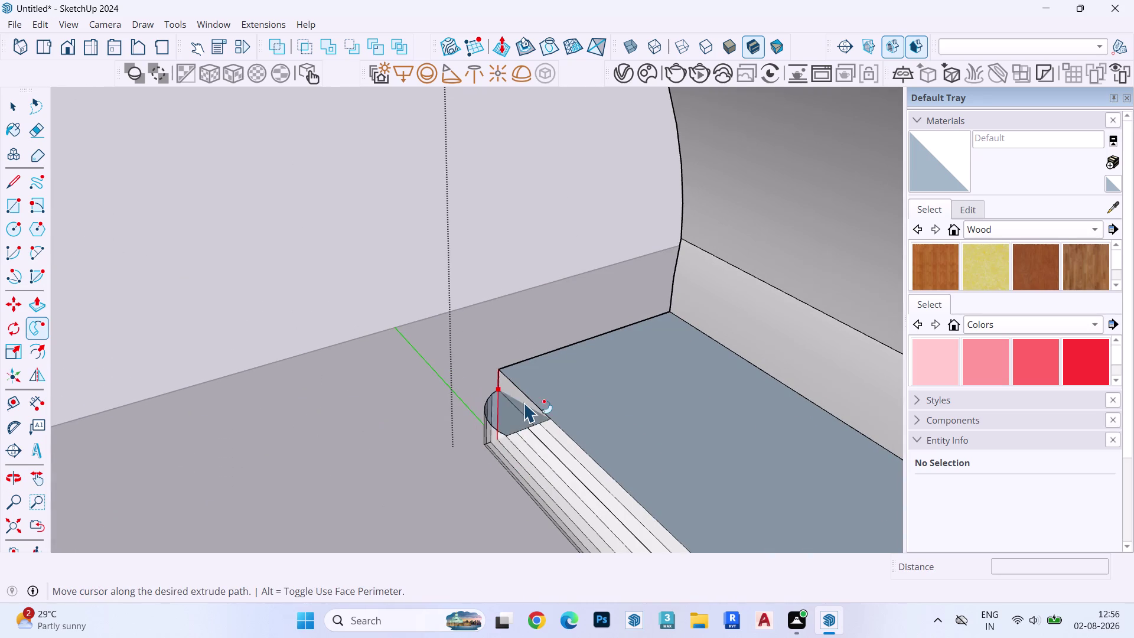
drag(520, 400, 547, 436)
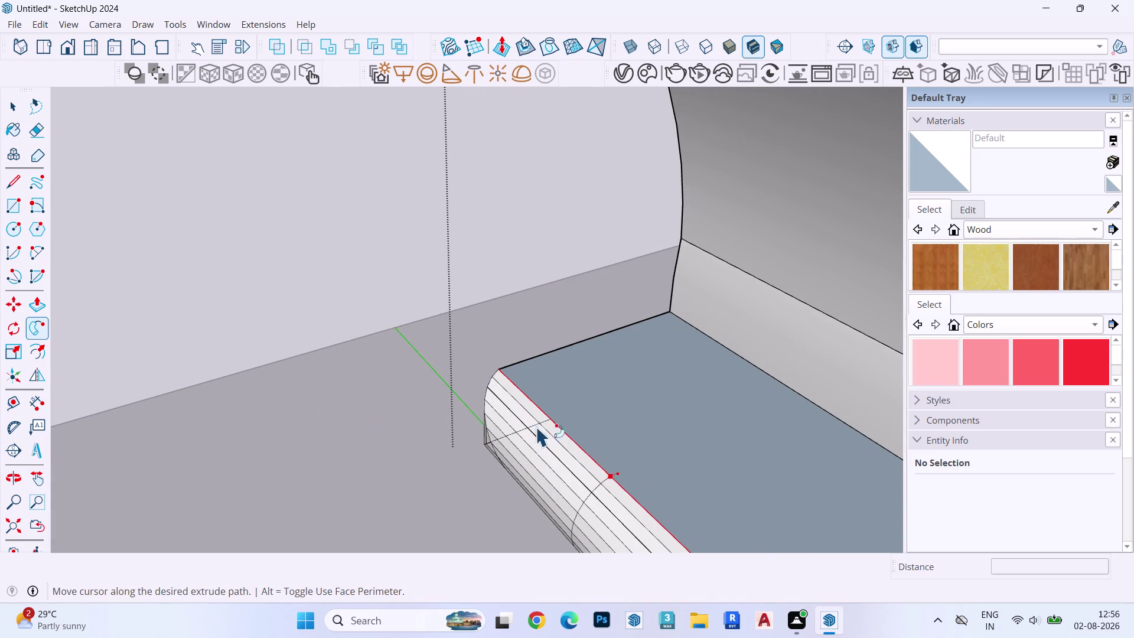
drag(547, 436, 514, 433)
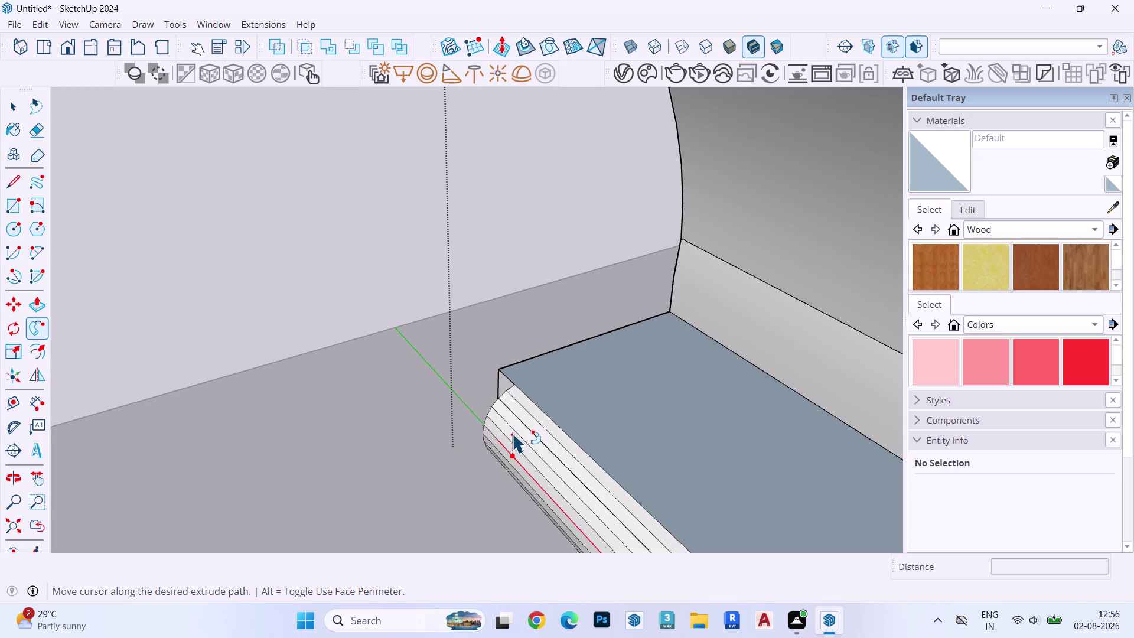
drag(514, 433, 568, 433)
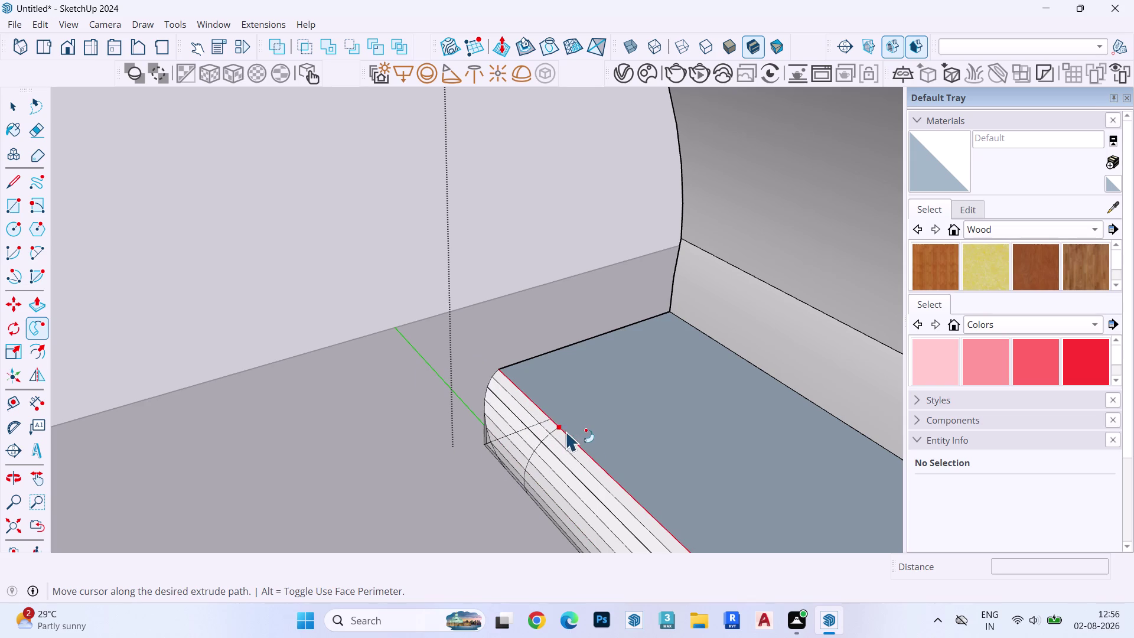
drag(567, 433, 548, 451)
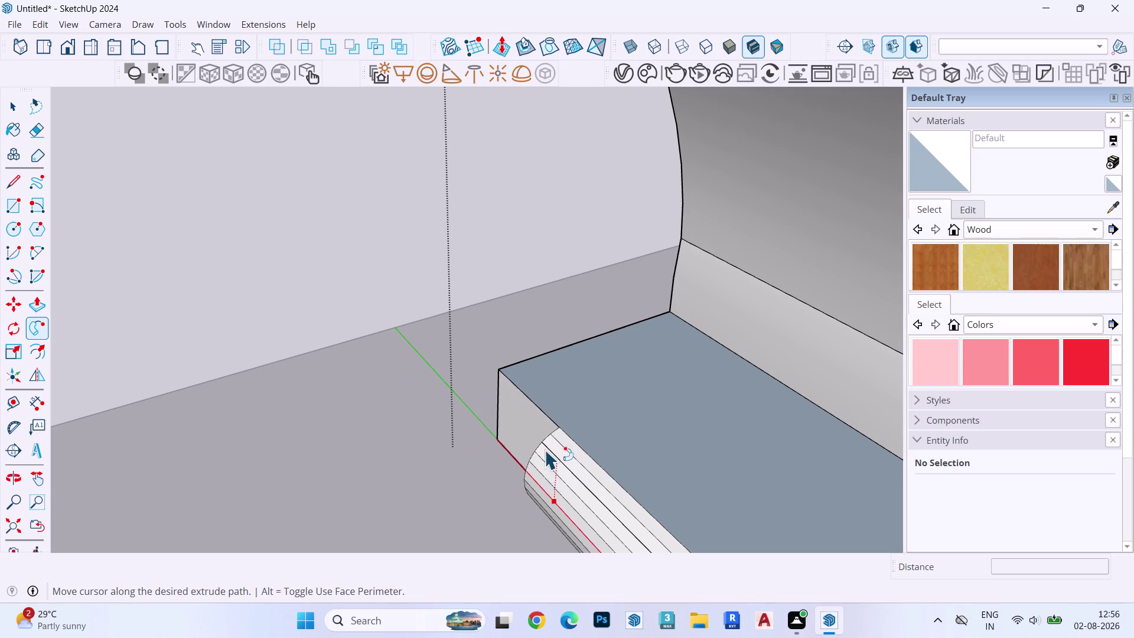
drag(548, 452, 887, 450)
Sweep the rounded profile along the base's side edge toward the rear.
middle_drag(535, 440, 887, 450)
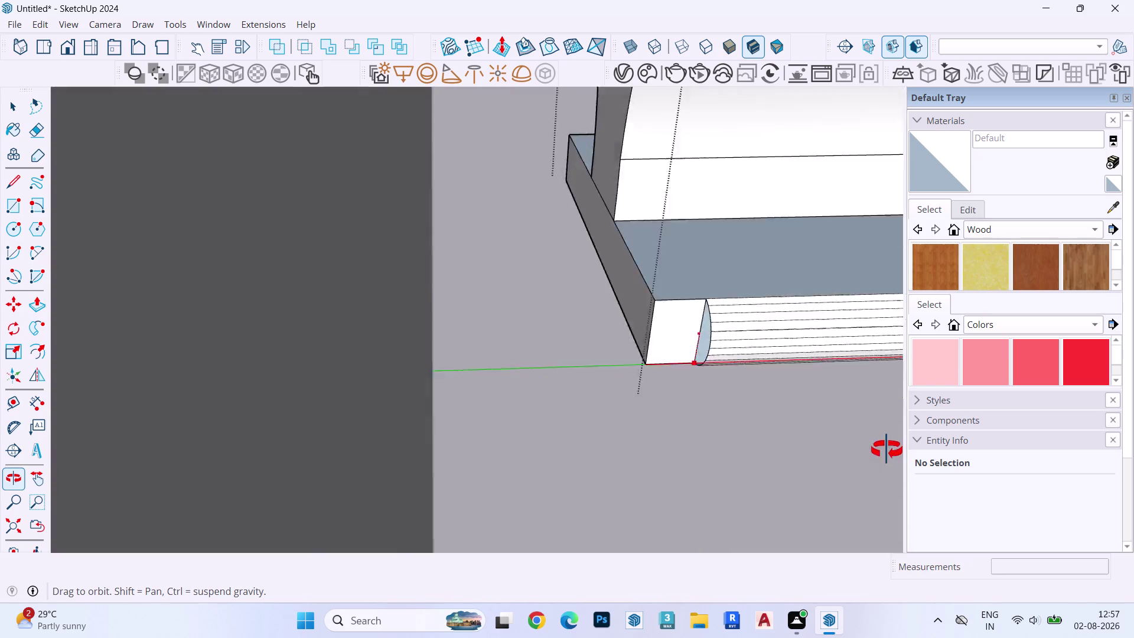
middle_drag(887, 450, 773, 435)
drag(886, 450, 596, 365)
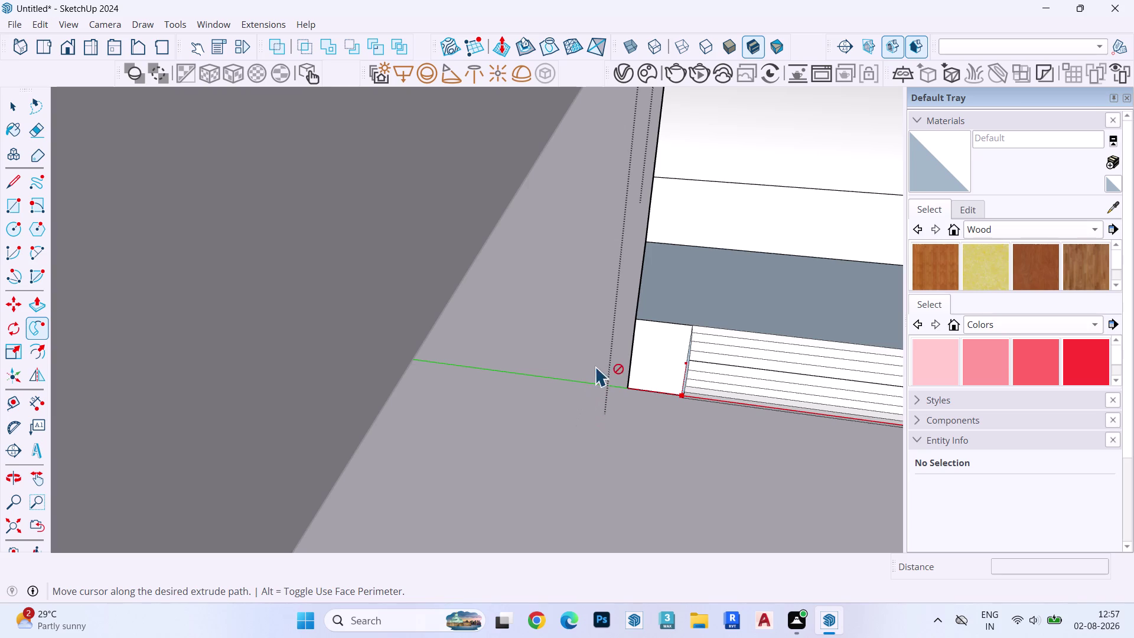
drag(595, 365, 681, 391)
drag(681, 390, 613, 317)
scroll(up, 3)
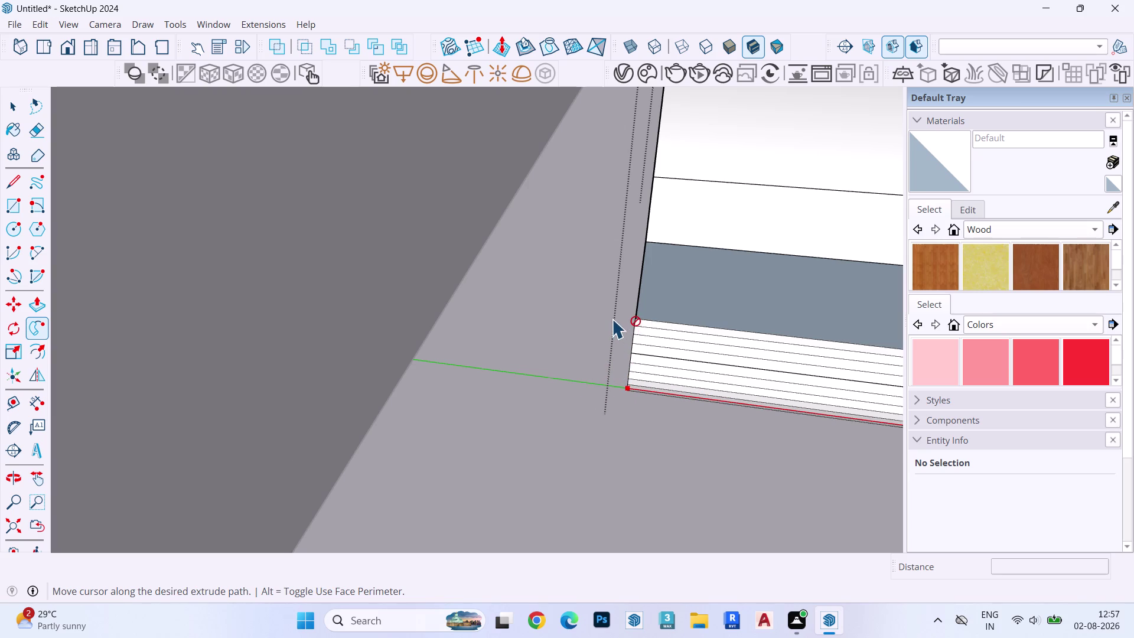
scroll(up, 3)
drag(613, 317, 627, 234)
middle_drag(613, 318, 664, 317)
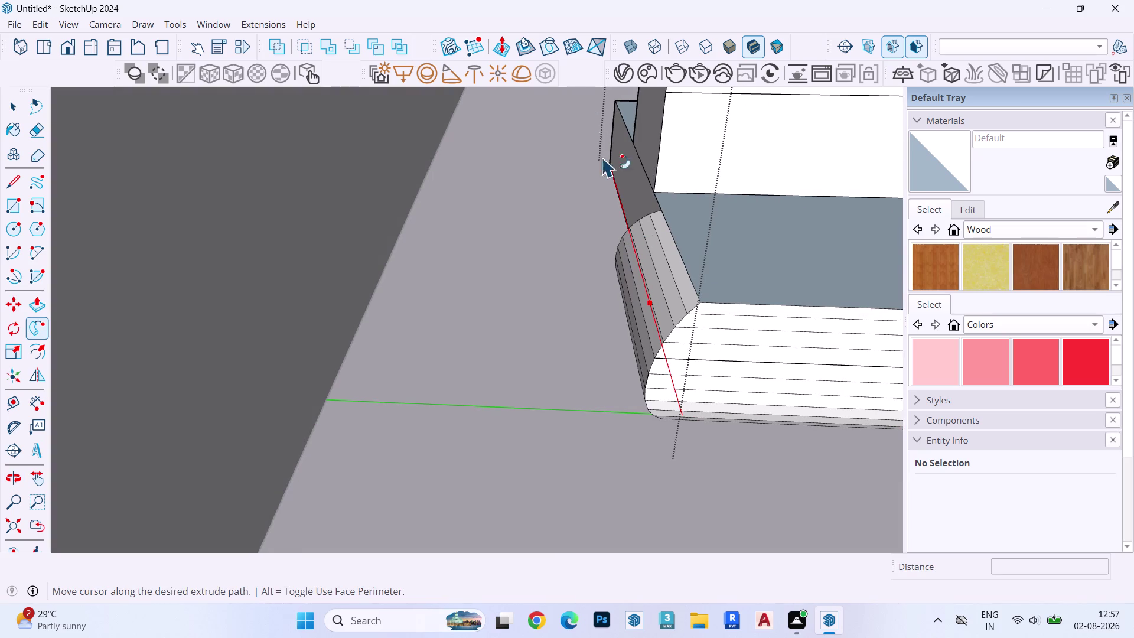
drag(627, 234, 614, 125)
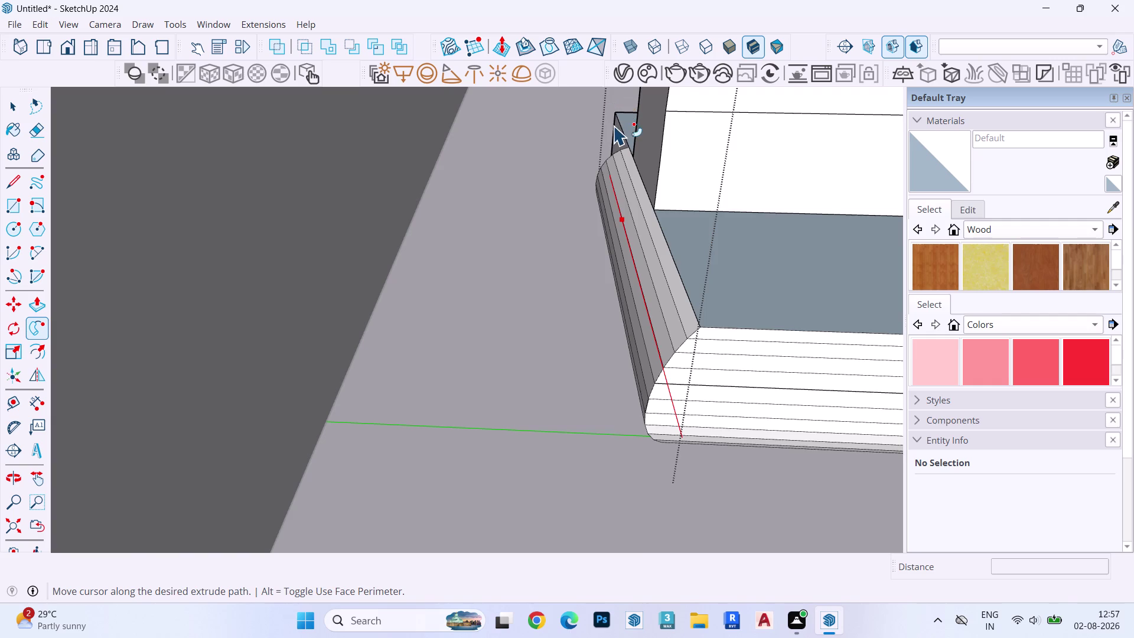
drag(614, 125, 876, 135)
scroll(up, 3)
scroll(down, 3)
scroll(up, 3)
scroll(up, 3)
Extend the bullnose along the base's long edge.
middle_drag(597, 107, 877, 135)
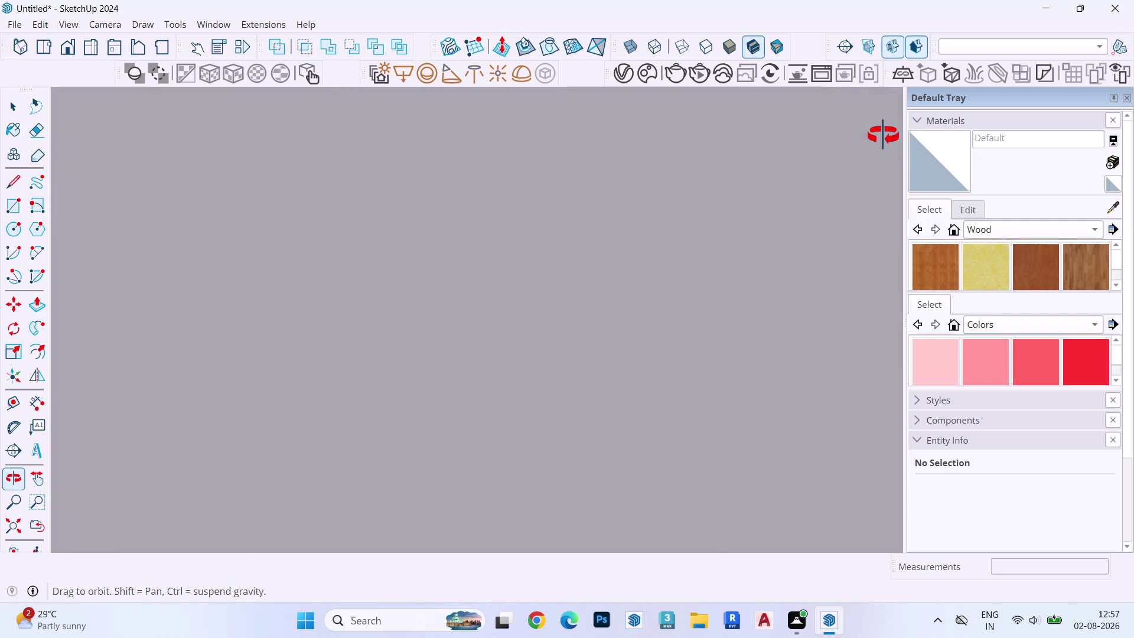
drag(876, 135, 0, 291)
middle_drag(876, 135, 0, 290)
drag(0, 291, 189, 229)
scroll(down, 3)
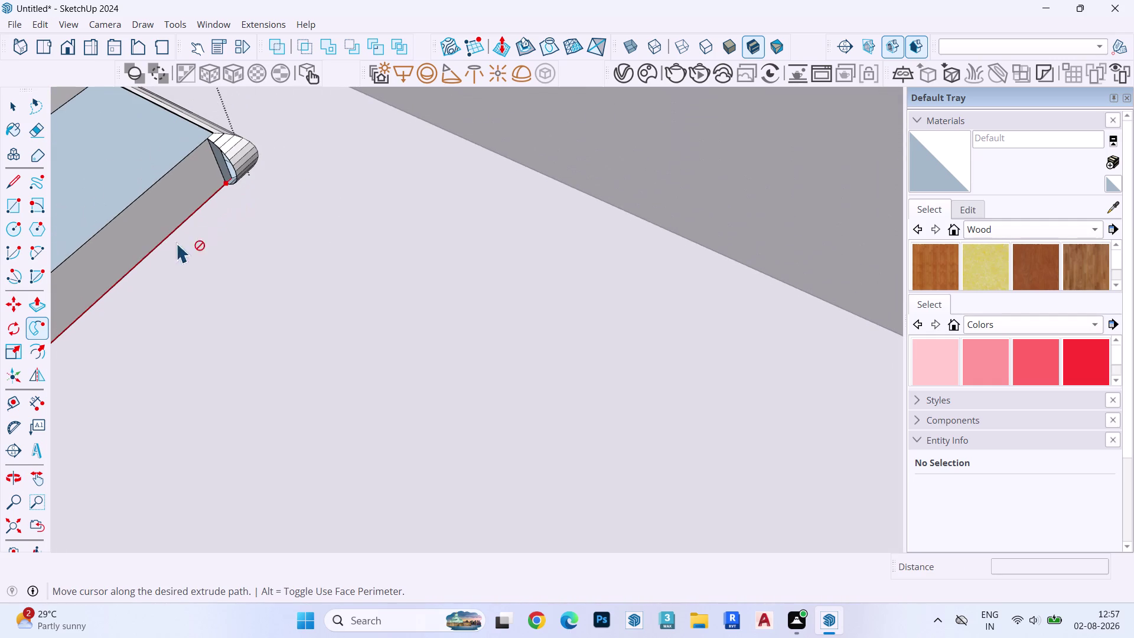
drag(189, 229, 633, 130)
scroll(down, 3)
middle_drag(144, 261, 633, 131)
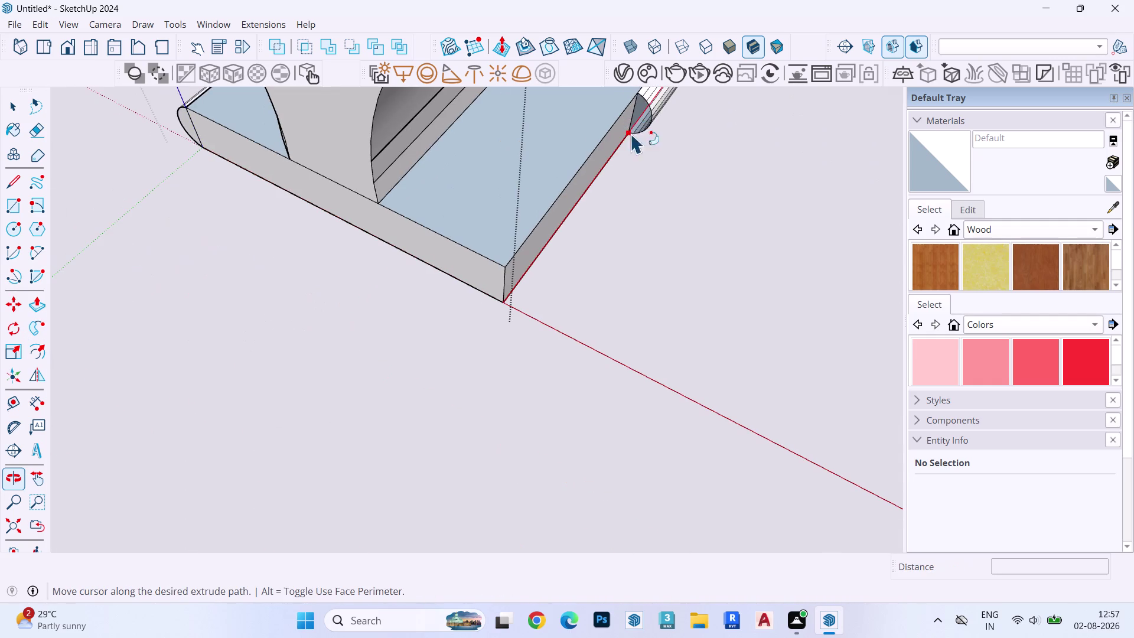
drag(633, 130, 209, 195)
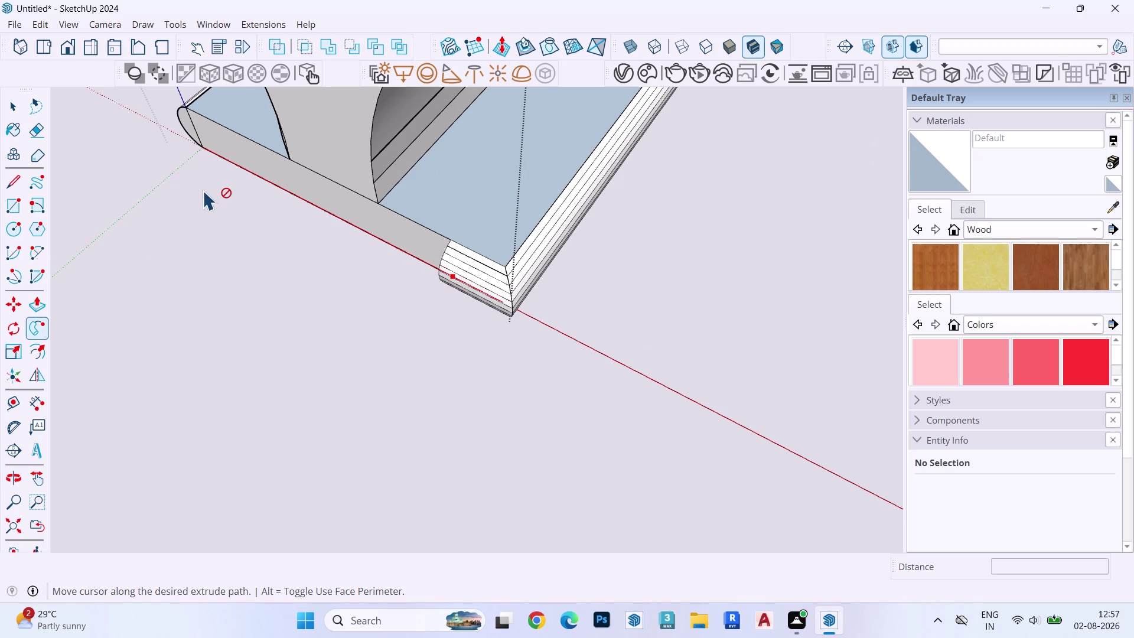
drag(209, 195, 176, 137)
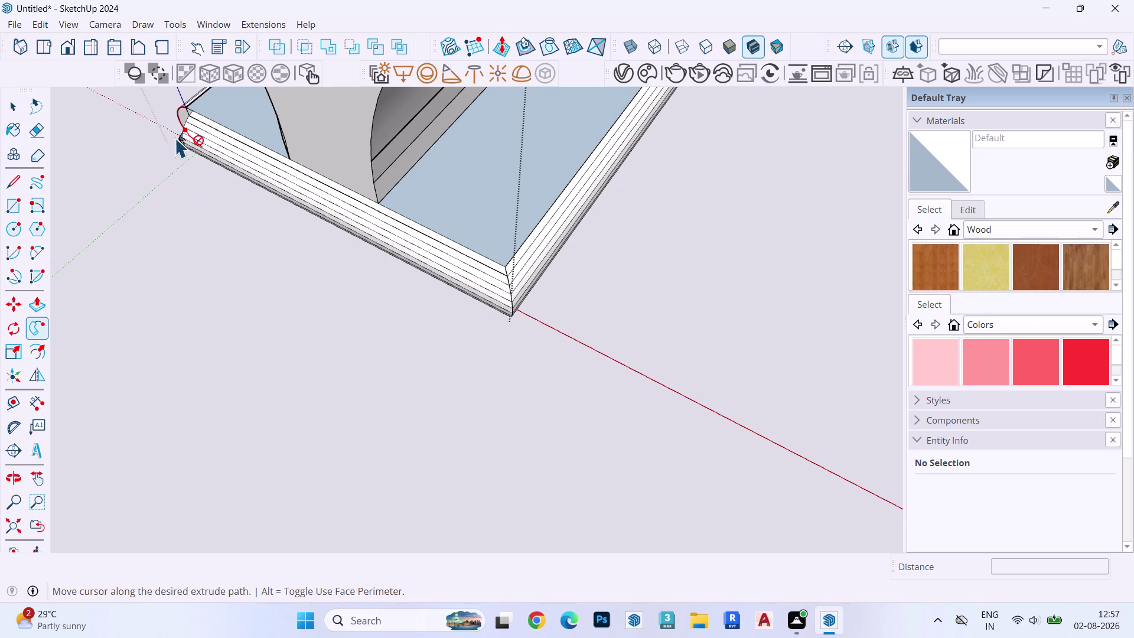
drag(176, 137, 230, 122)
Sweep the profile along the last base edge, rounding the corner, and finish the sweep.
scroll(up, 3)
middle_drag(179, 117, 229, 122)
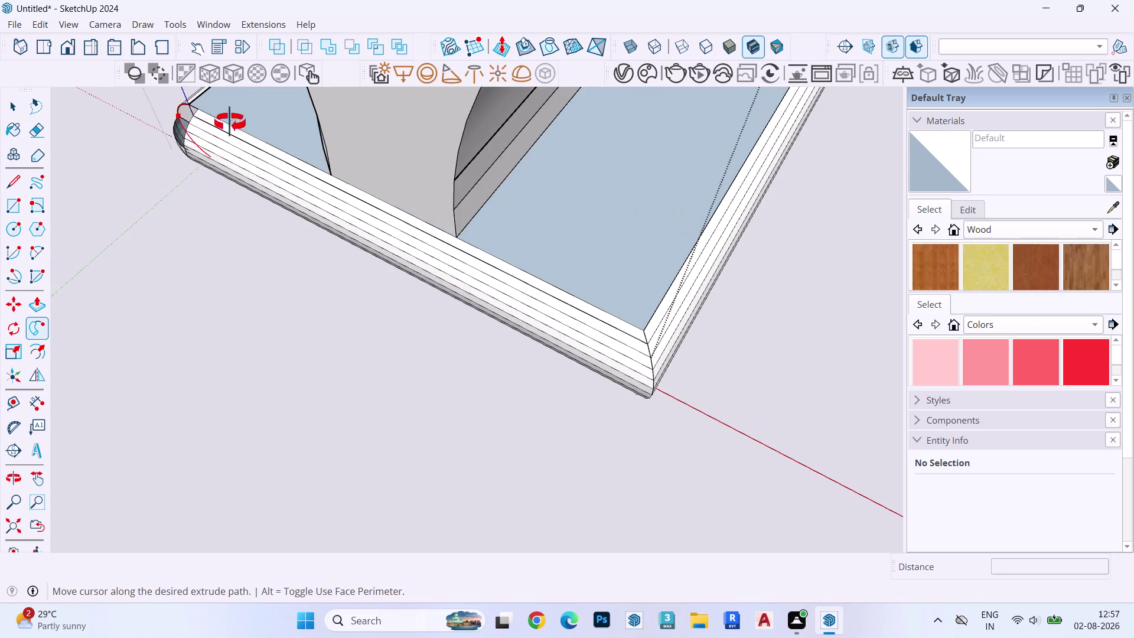
middle_drag(229, 122, 561, 54)
drag(230, 122, 125, 482)
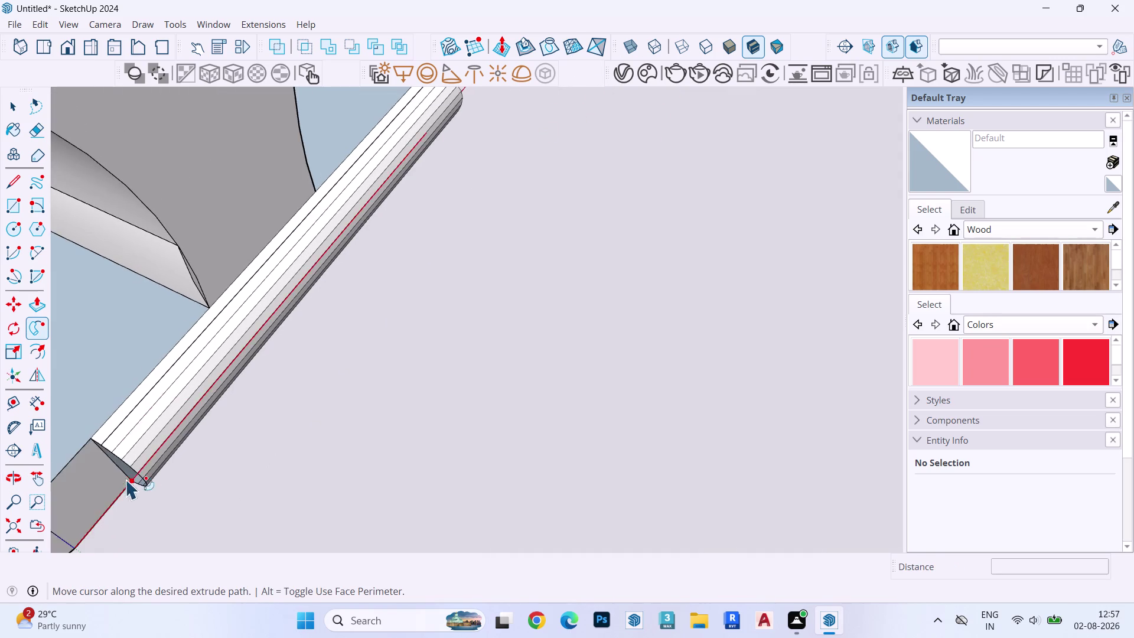
drag(126, 483, 430, 215)
middle_drag(130, 471, 495, 189)
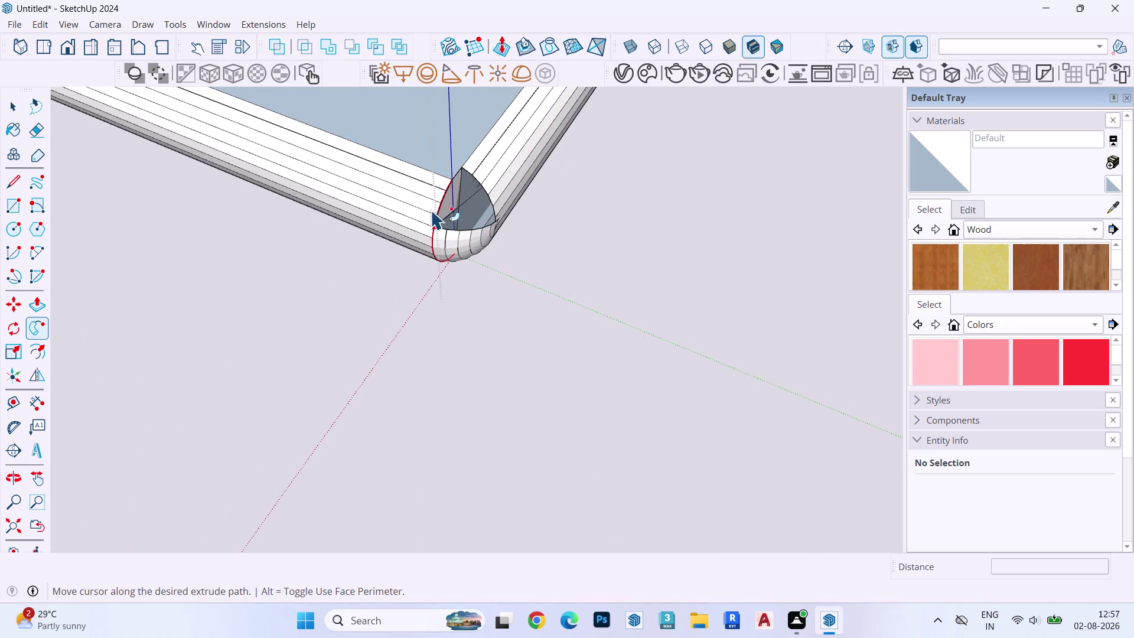
drag(431, 215, 468, 167)
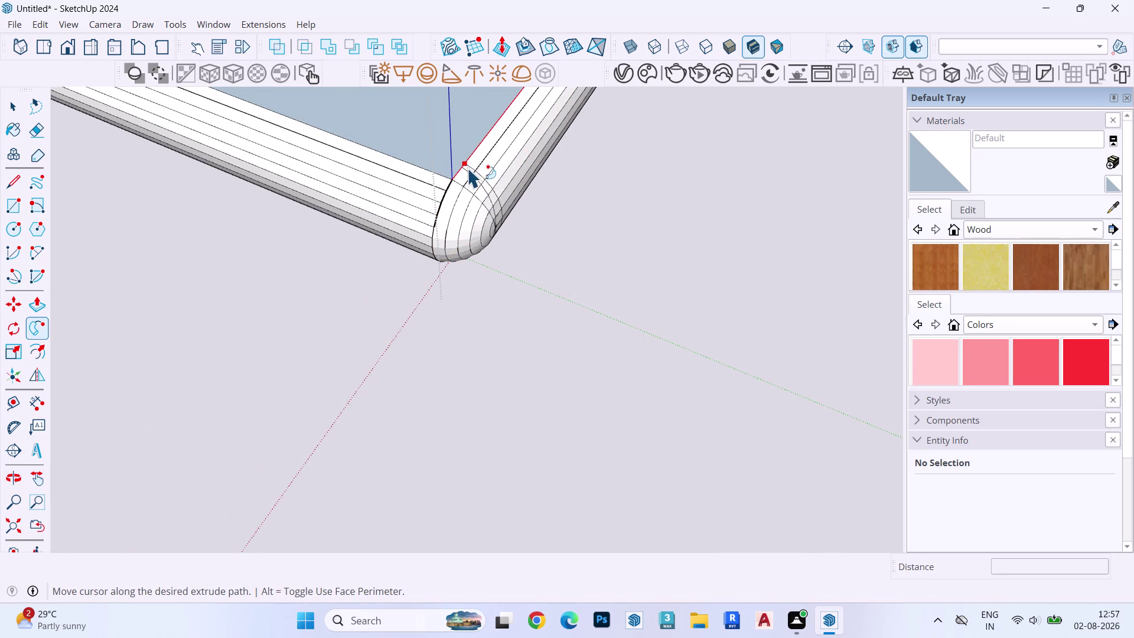
drag(468, 167, 466, 168)
key(space)
scroll(down, 3)
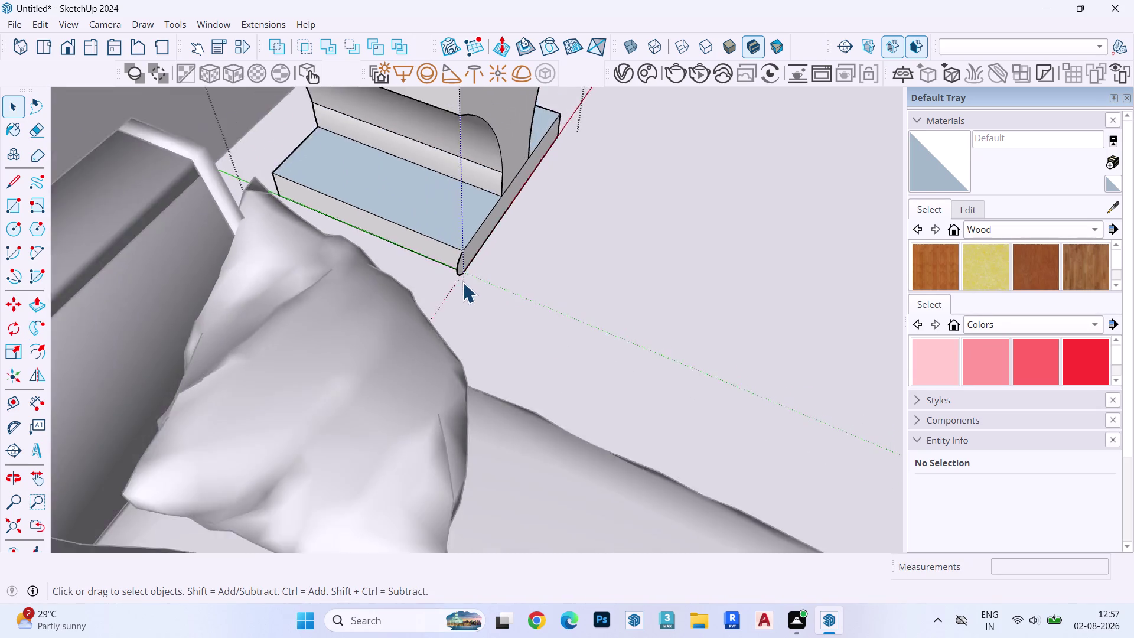
Select the base slab geometry beneath the pedestal and delete it.
scroll(down, 3)
middle_drag(518, 281, 183, 215)
scroll(up, 3)
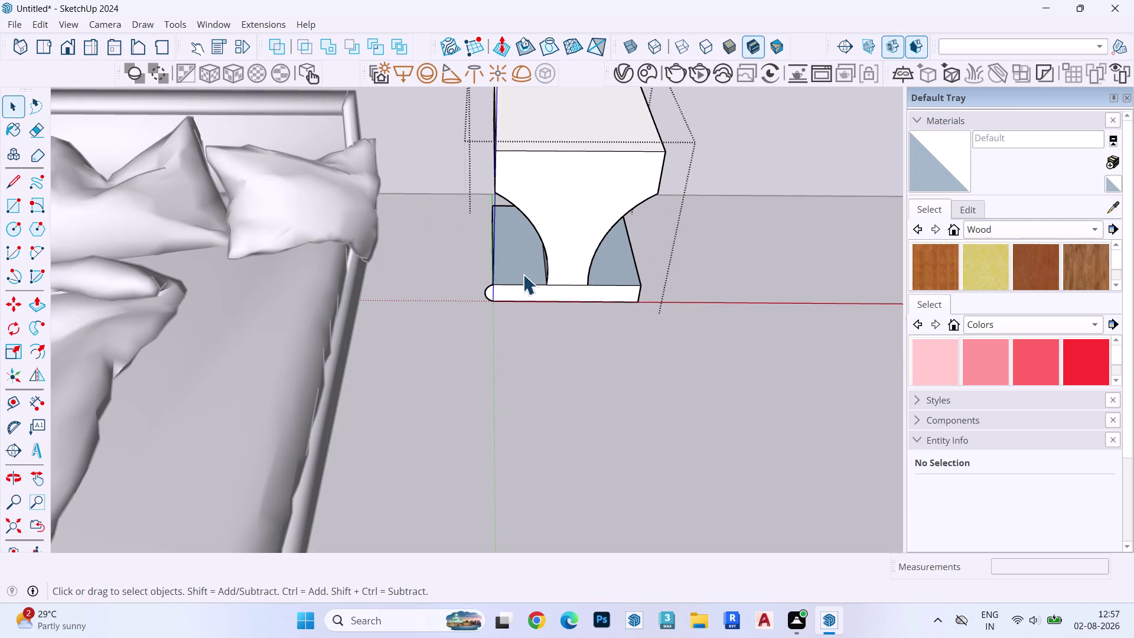
click(513, 256)
triple_click(512, 256)
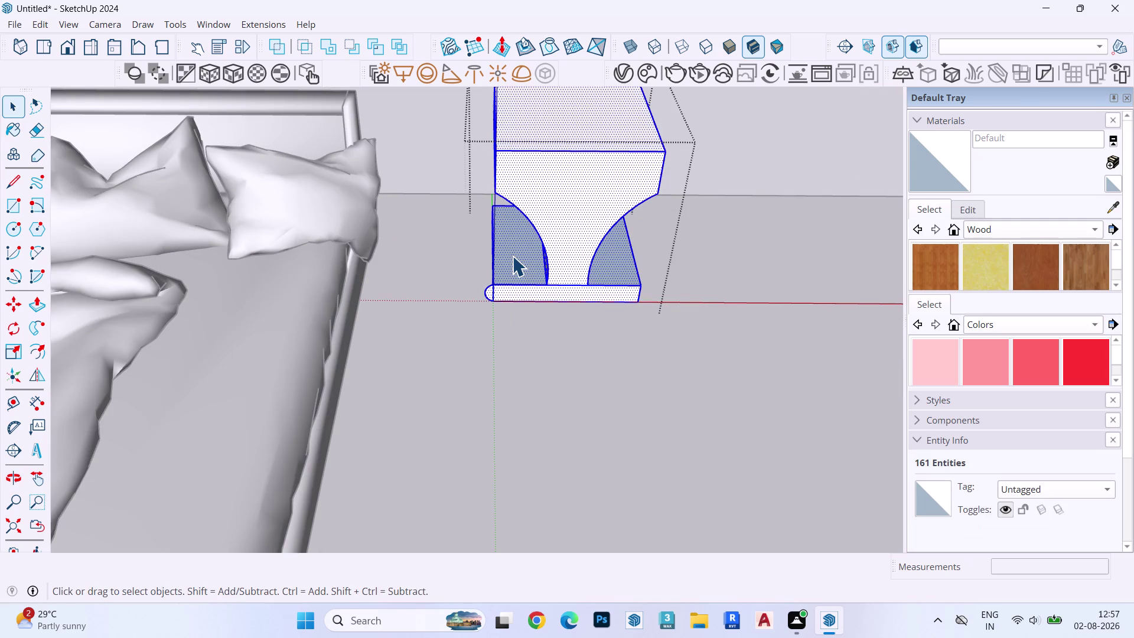
drag(428, 176, 494, 380)
middle_drag(494, 338, 495, 225)
drag(468, 215, 515, 323)
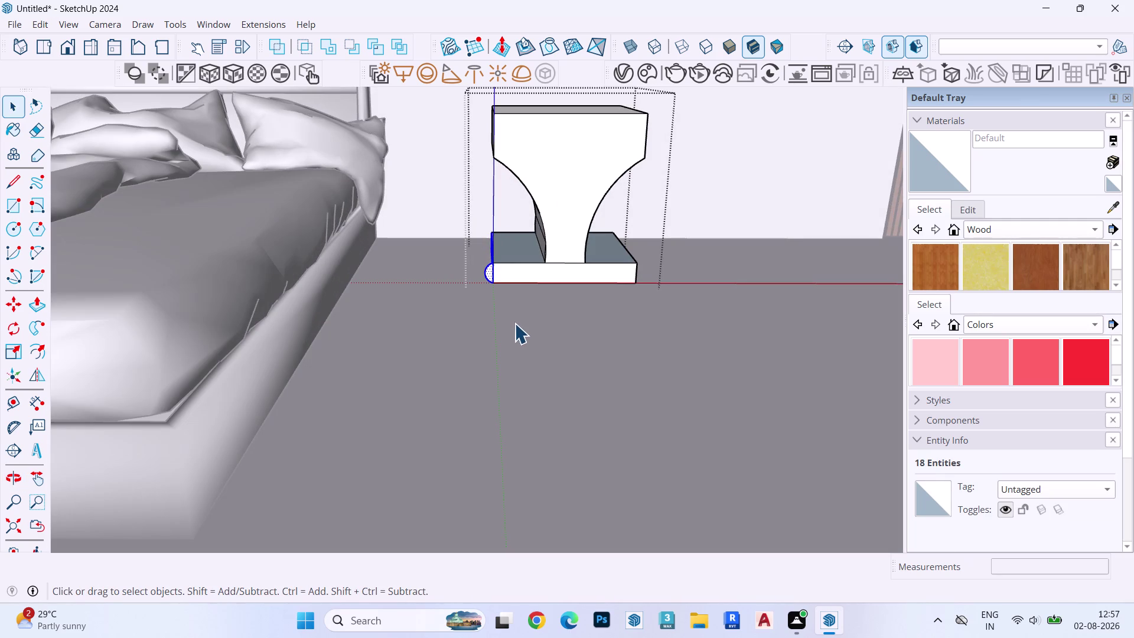
key(Delete)
Delete the leftover base pieces and a stray edge.
drag(657, 197, 619, 295)
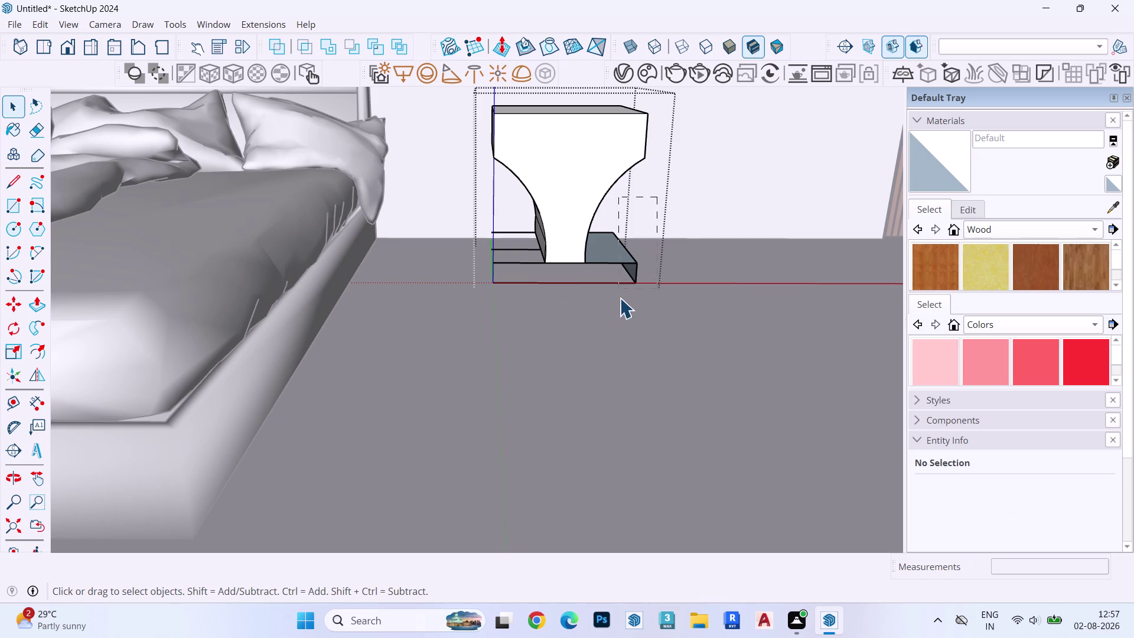
drag(619, 294, 618, 300)
key(Delete)
click(526, 249)
key(Delete)
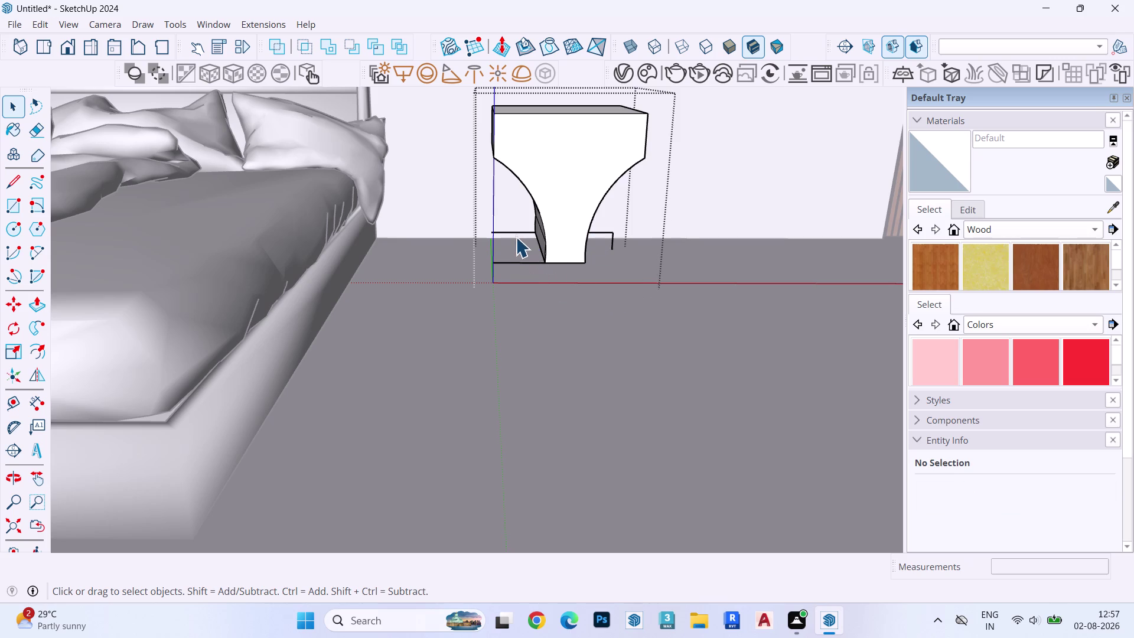
click(516, 235)
click(518, 232)
key(Delete)
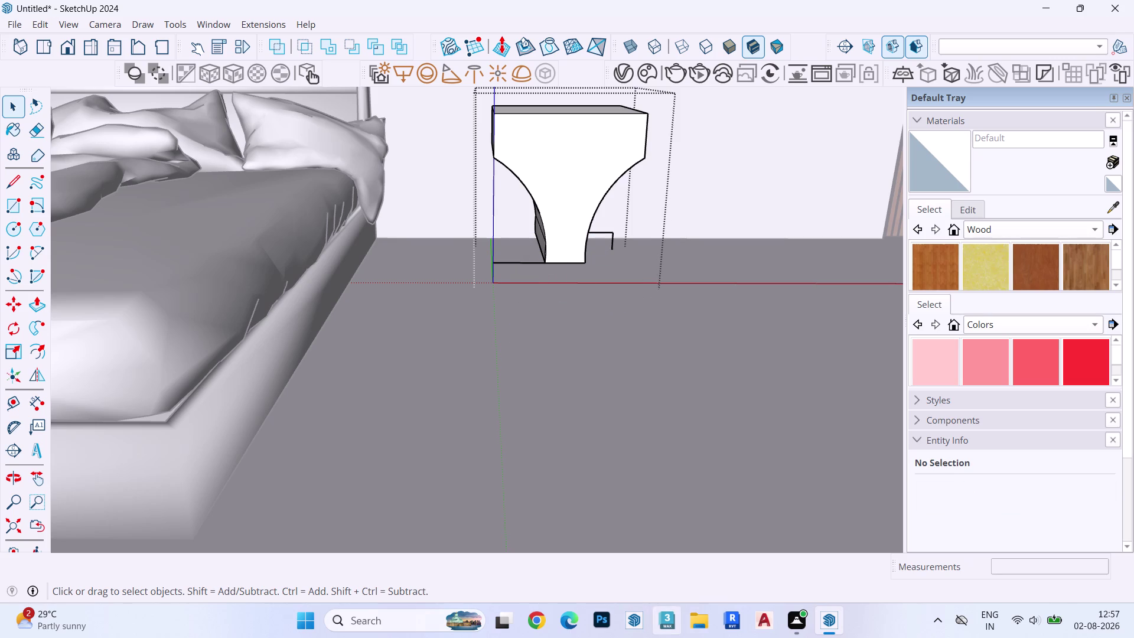